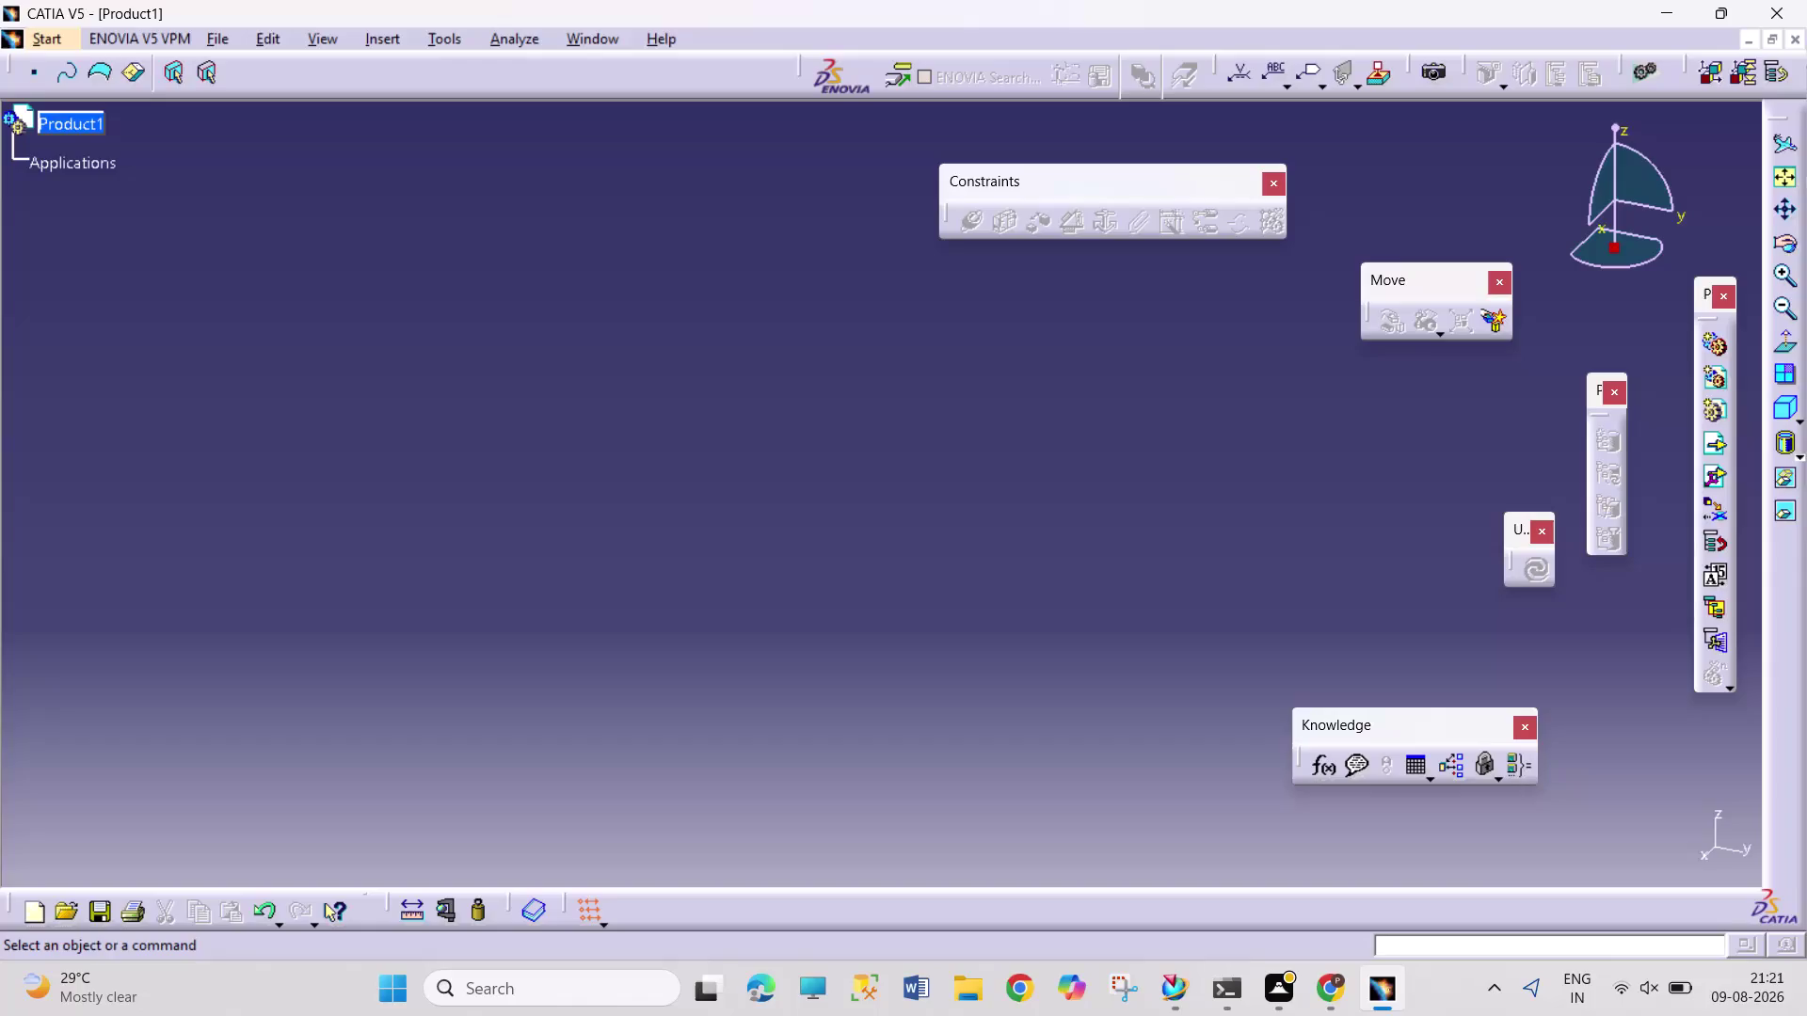
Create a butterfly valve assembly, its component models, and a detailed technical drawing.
Close the empty Product1 document.
drag(466, 324, 1060, 611)
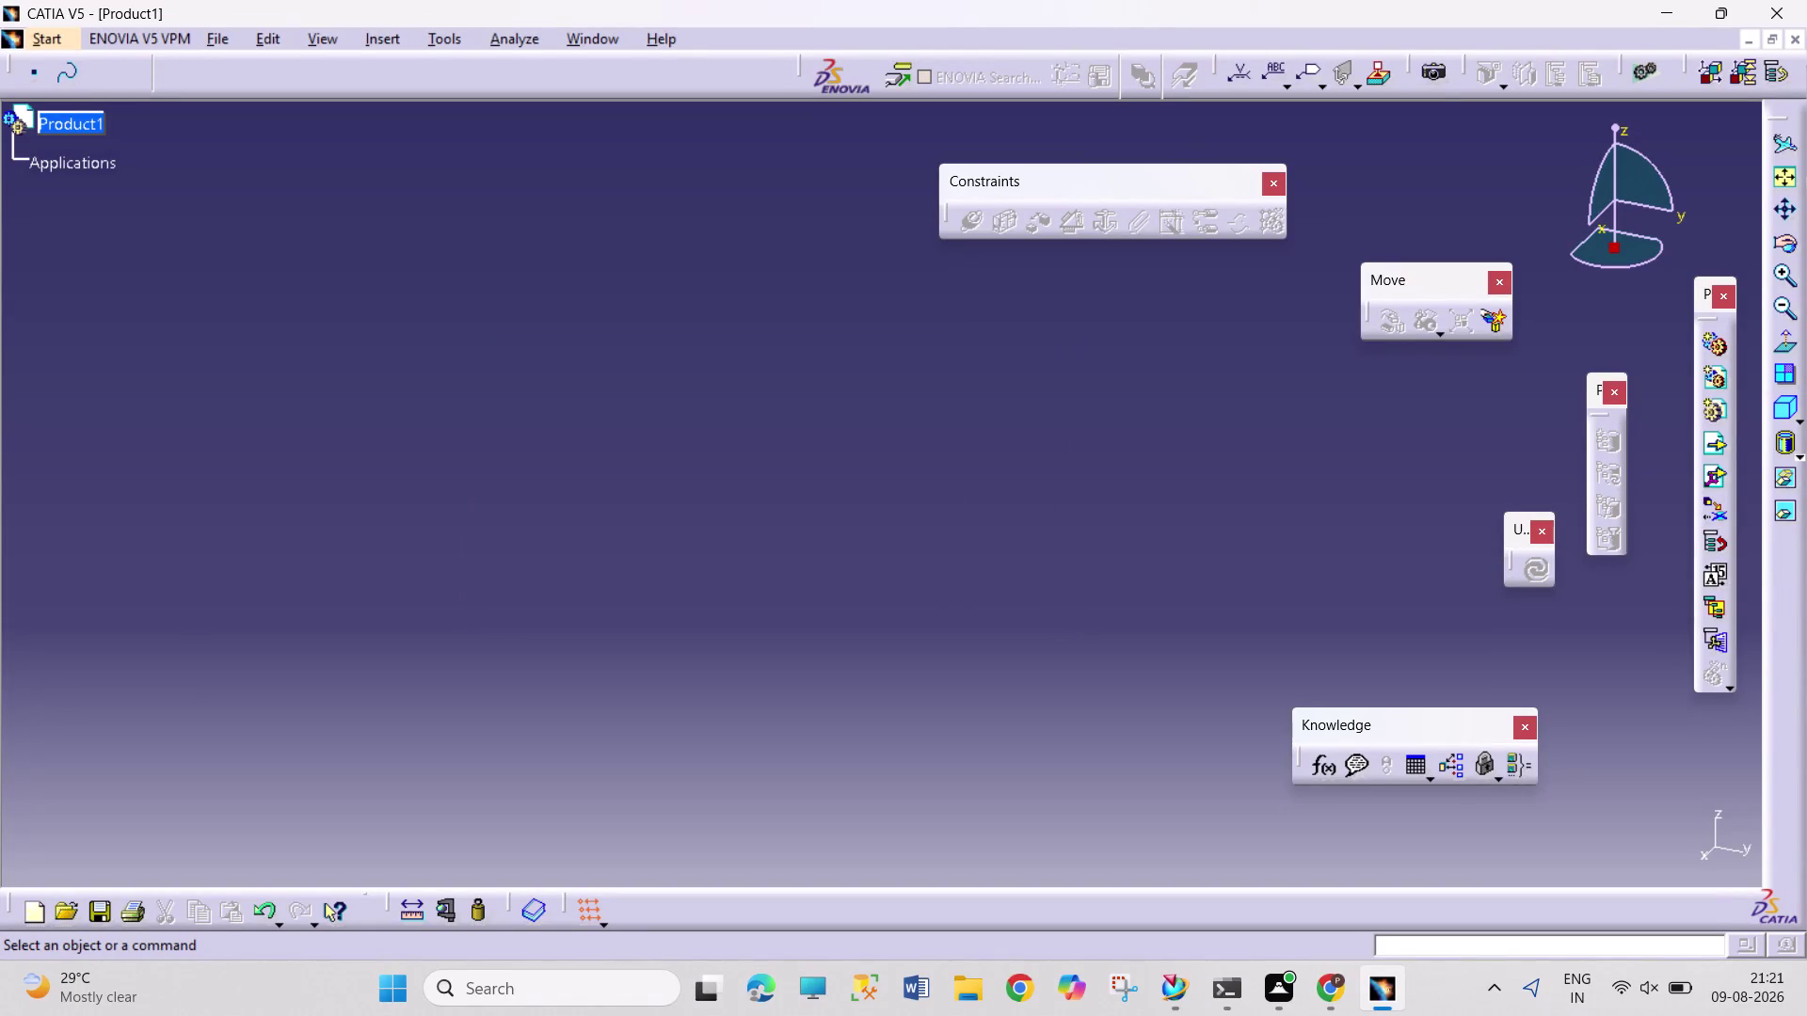
drag(486, 355, 1221, 705)
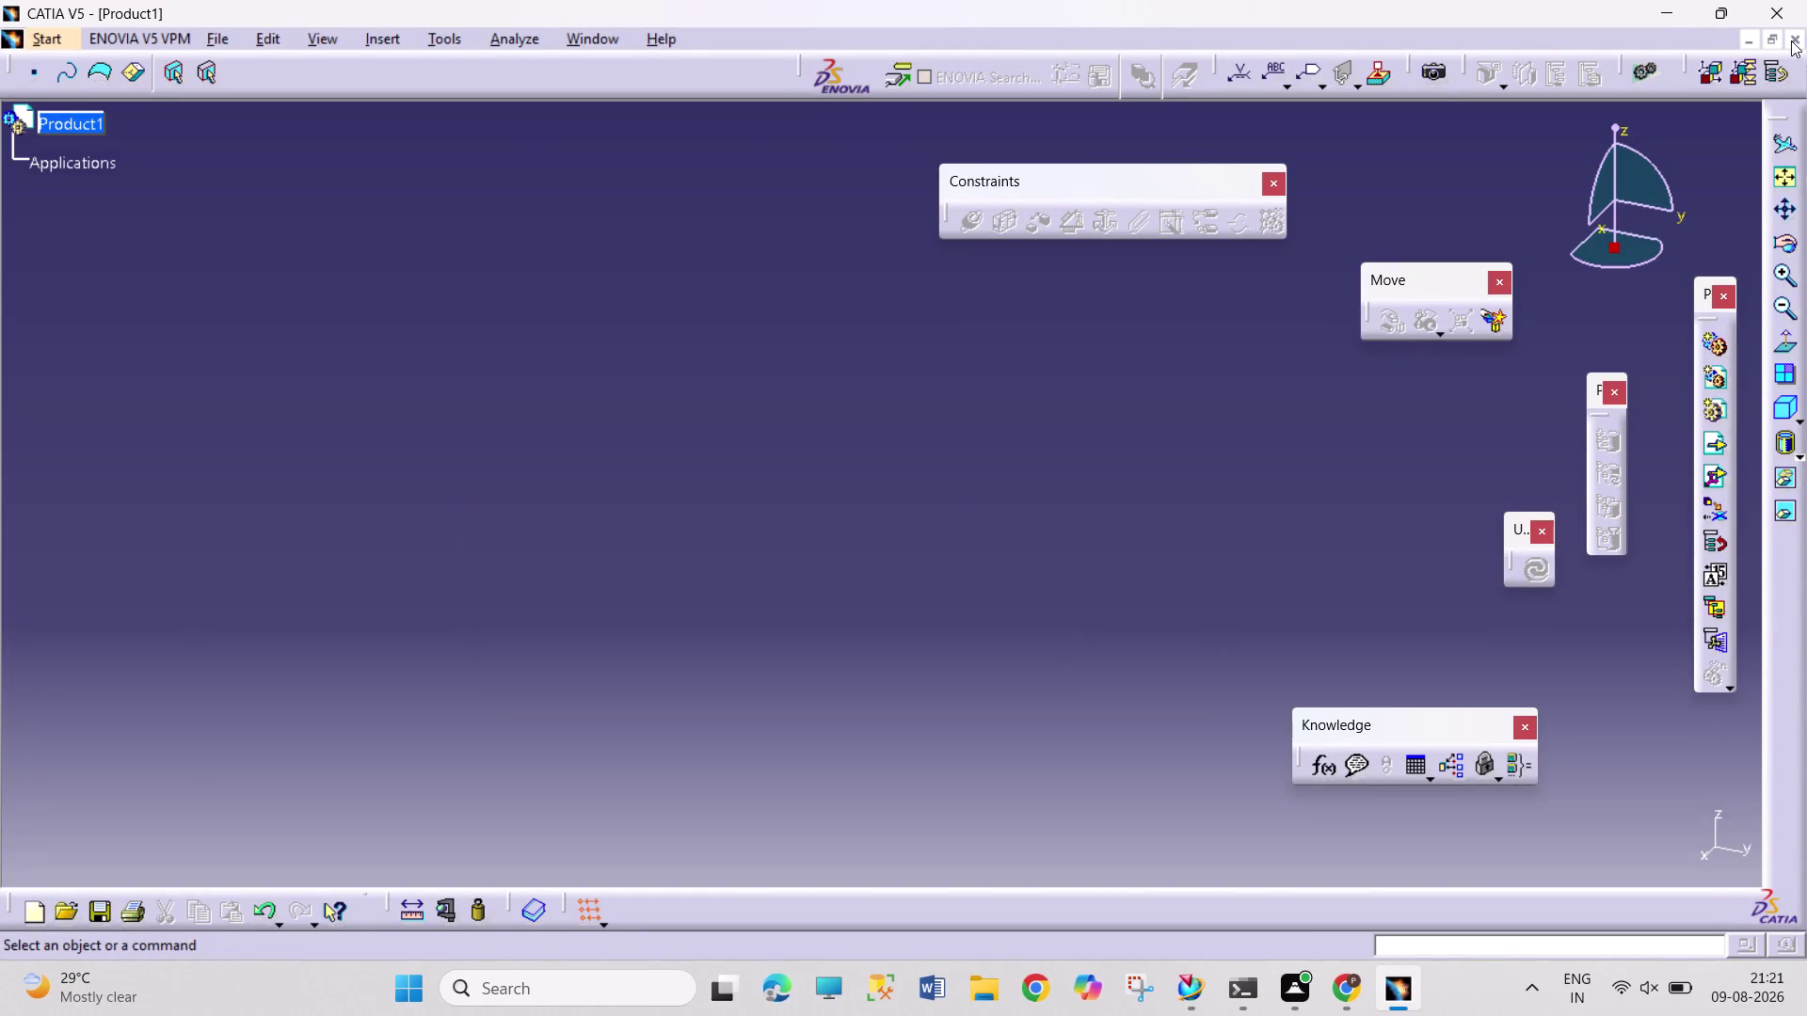
click(1791, 41)
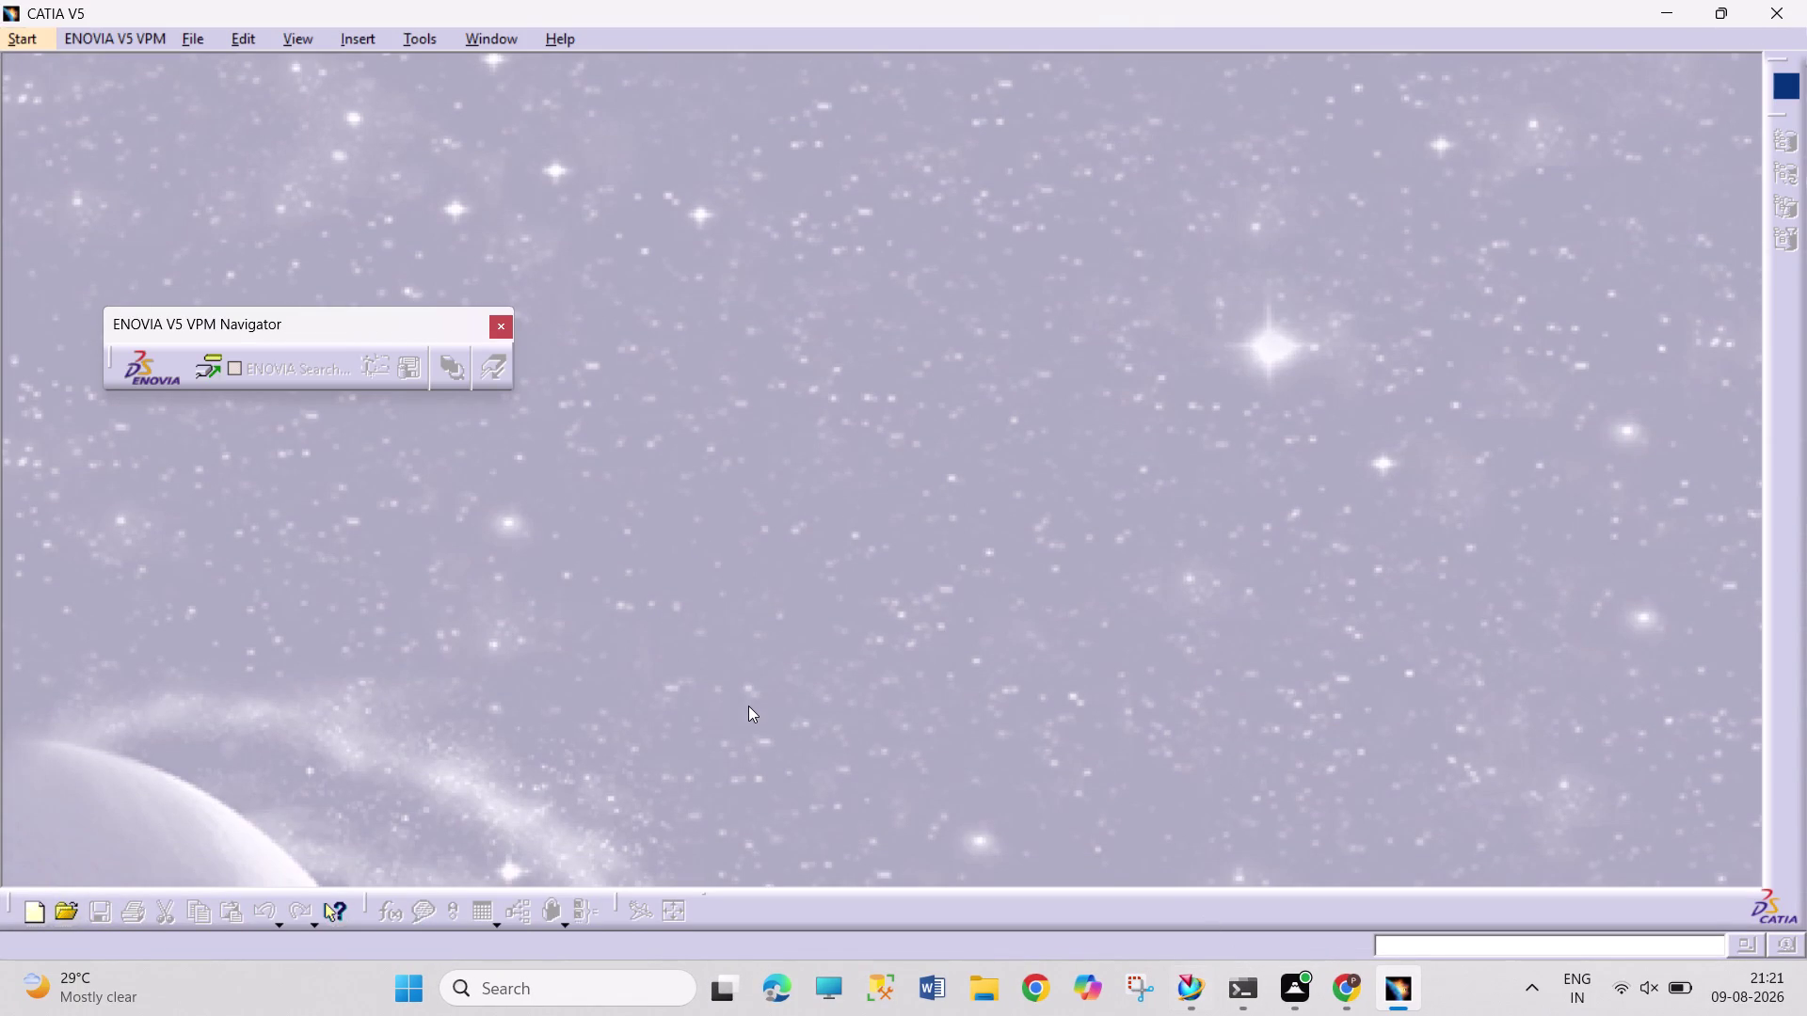
Open Start > Mechanical Design and start a new part in Part Design.
drag(575, 179, 581, 200)
drag(581, 199, 1003, 473)
drag(729, 240, 971, 484)
click(41, 42)
click(191, 90)
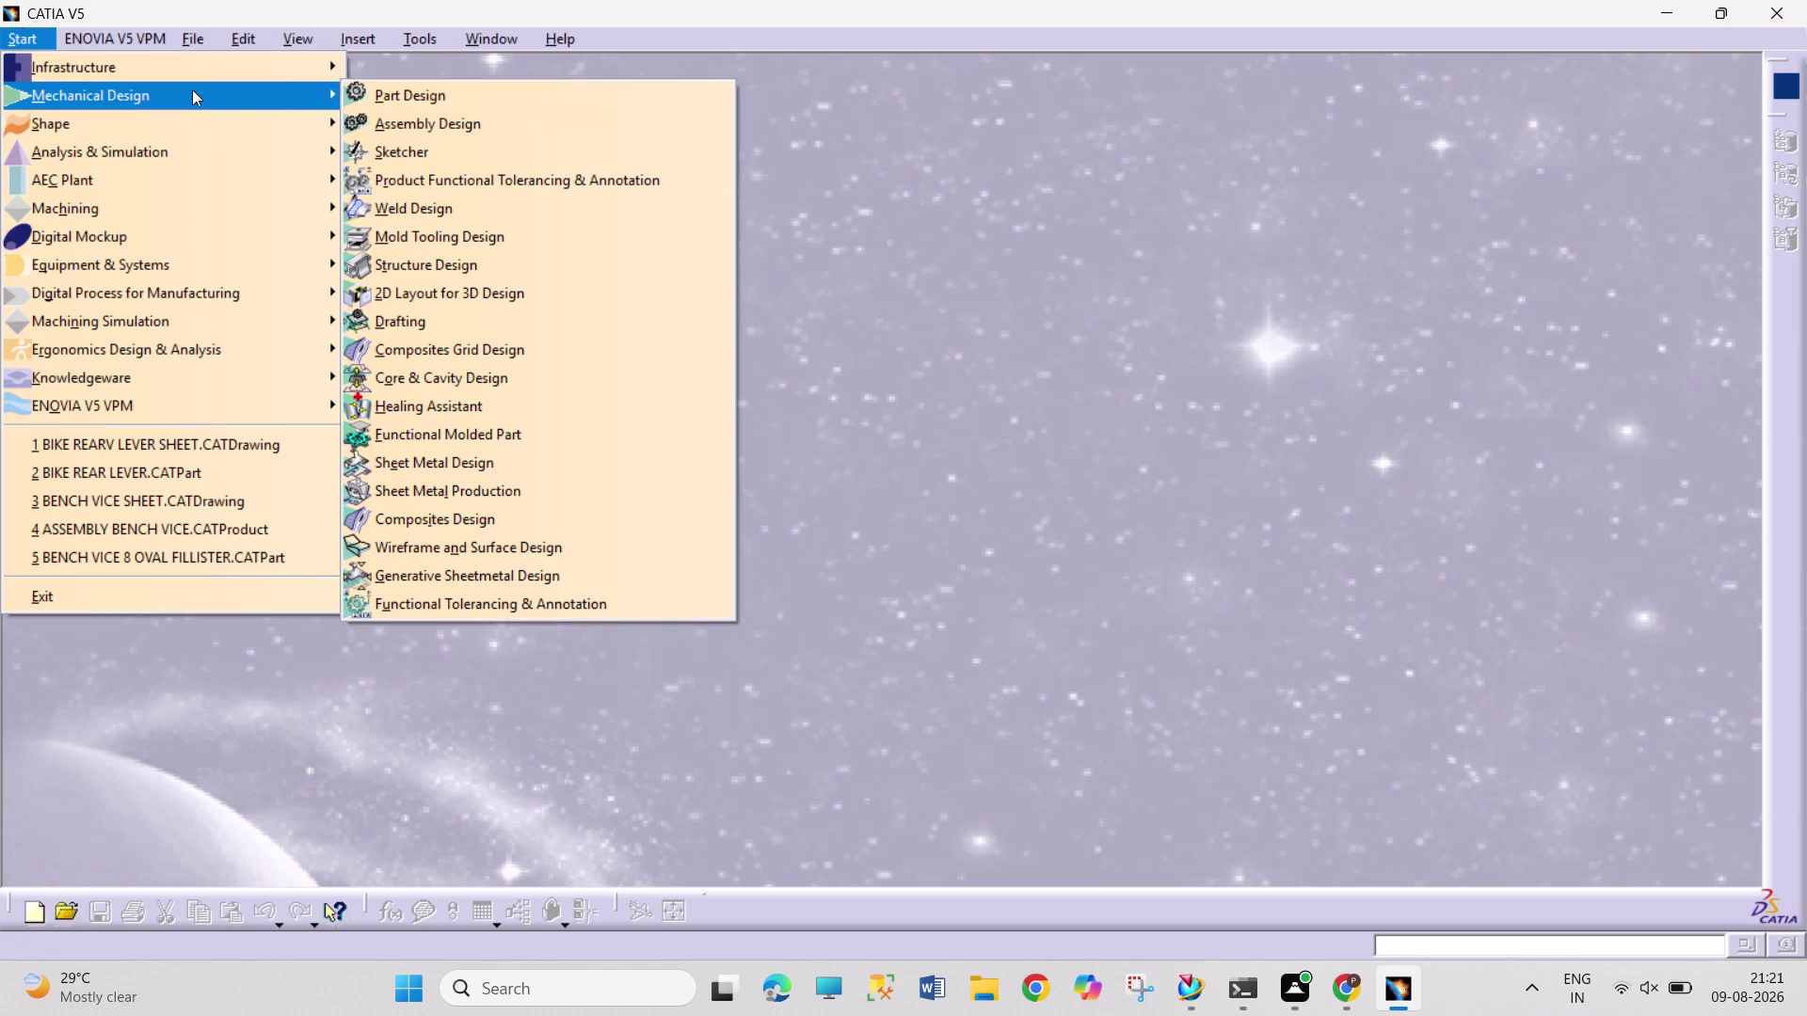
click(591, 90)
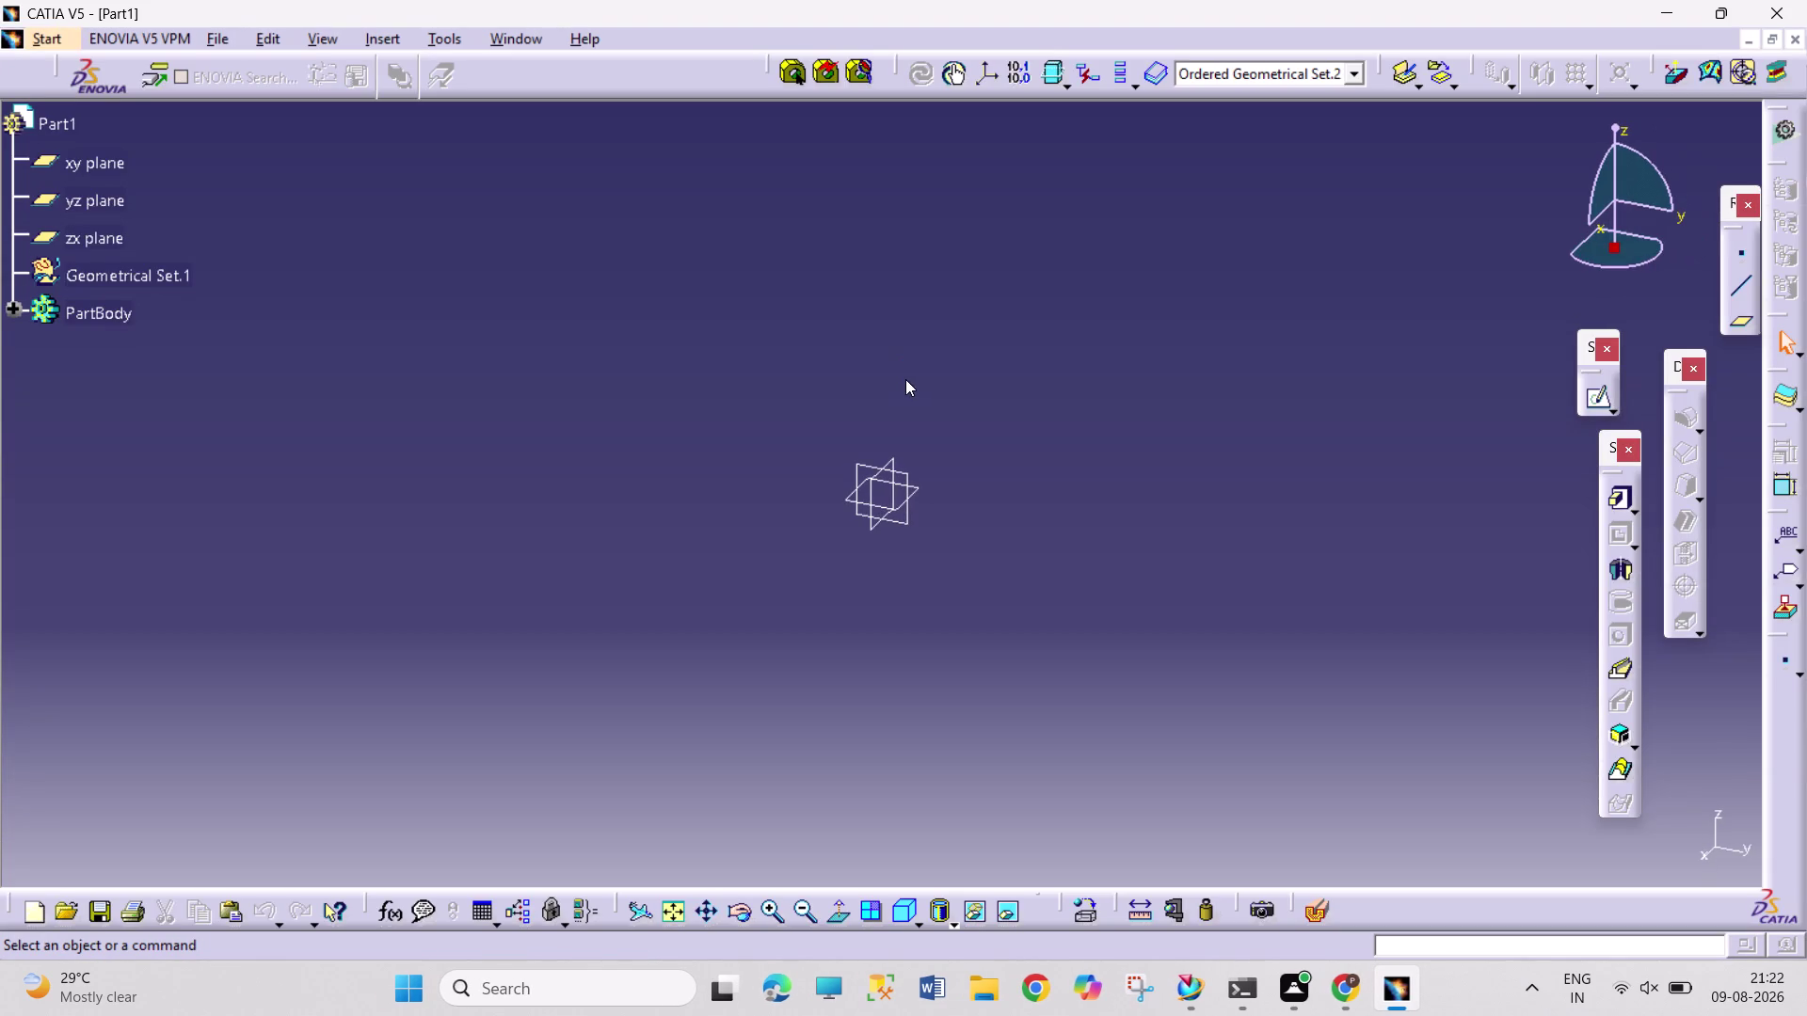
Select the xy plane and open a new sketch on it.
click(919, 489)
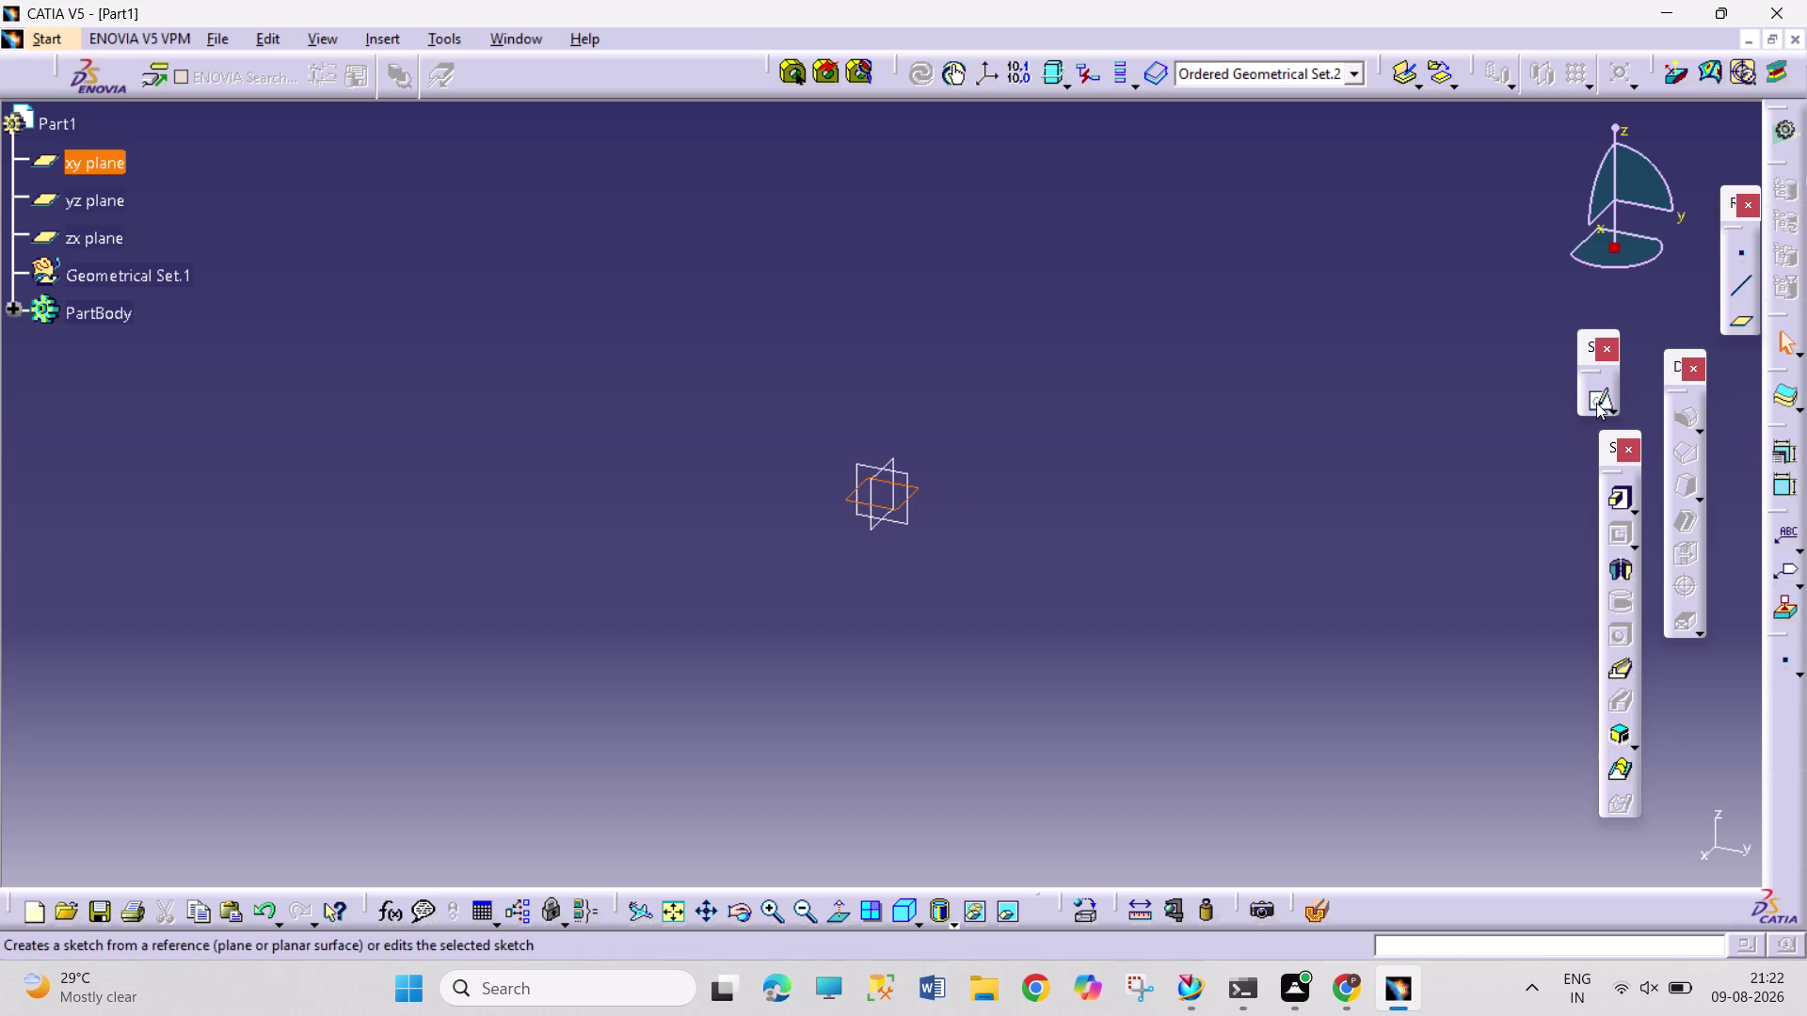
click(1595, 403)
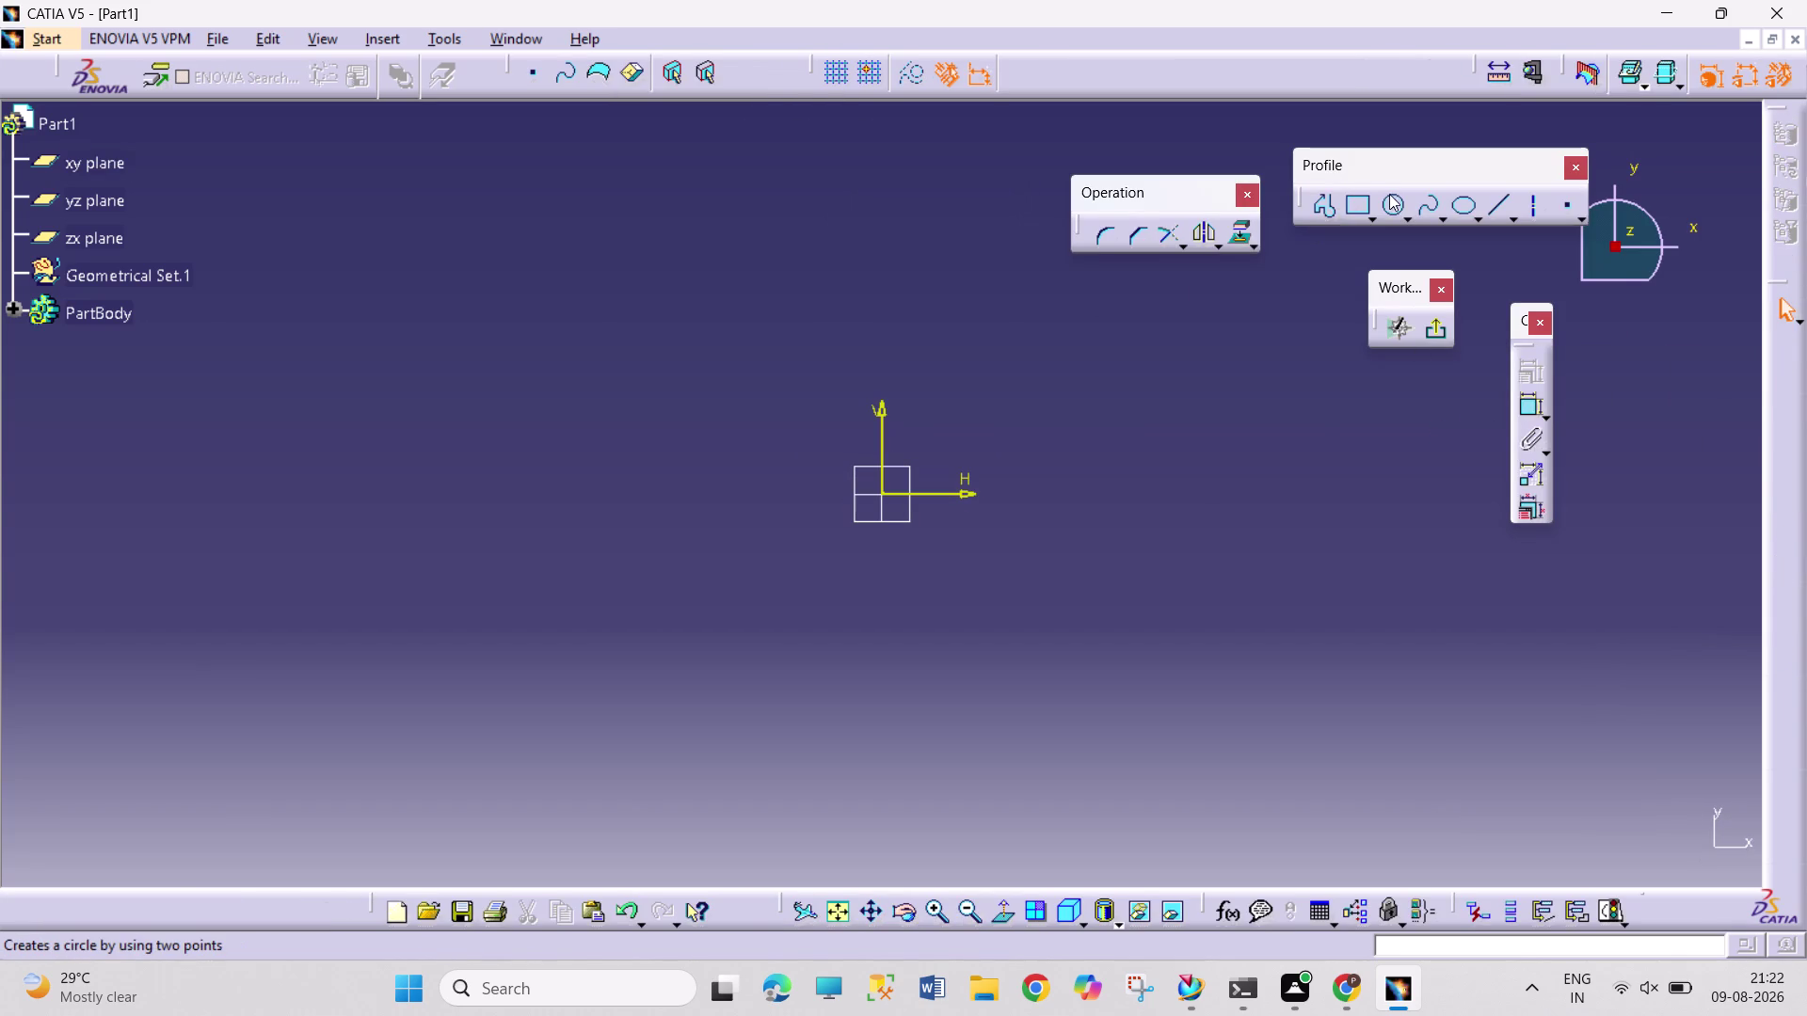
Draw a circle centred on the sketch origin.
click(1388, 202)
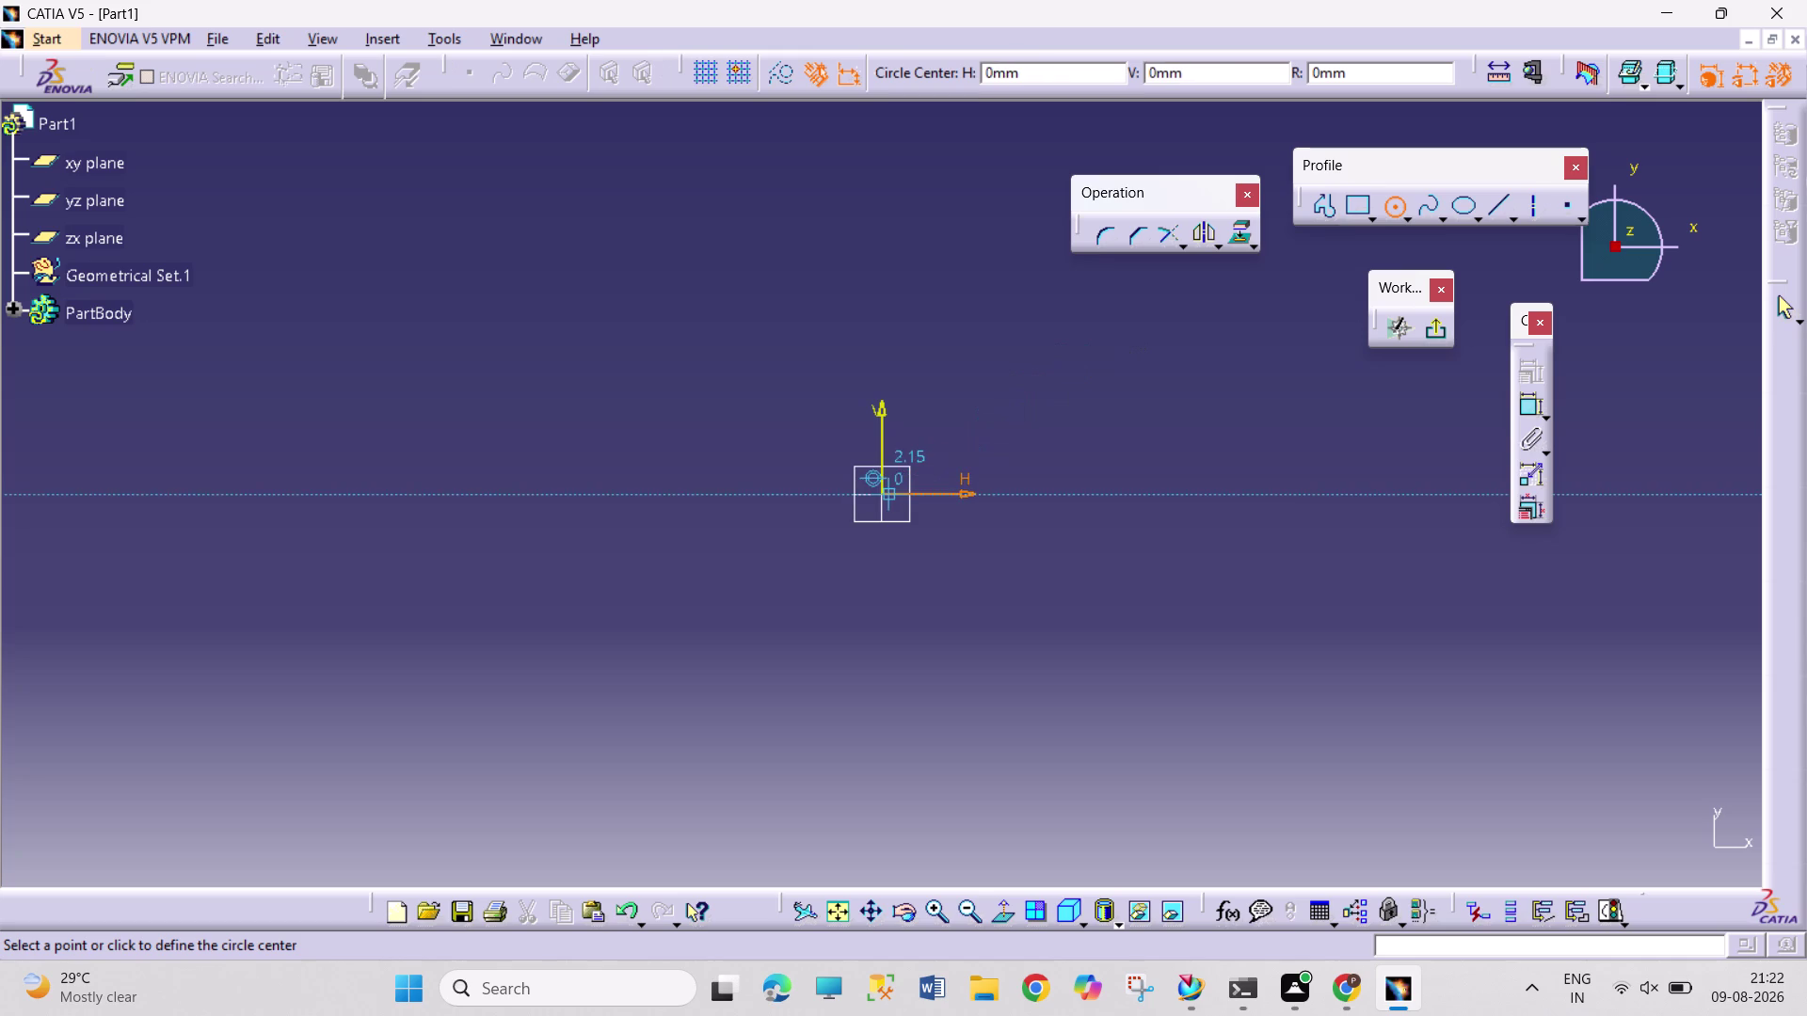
click(883, 495)
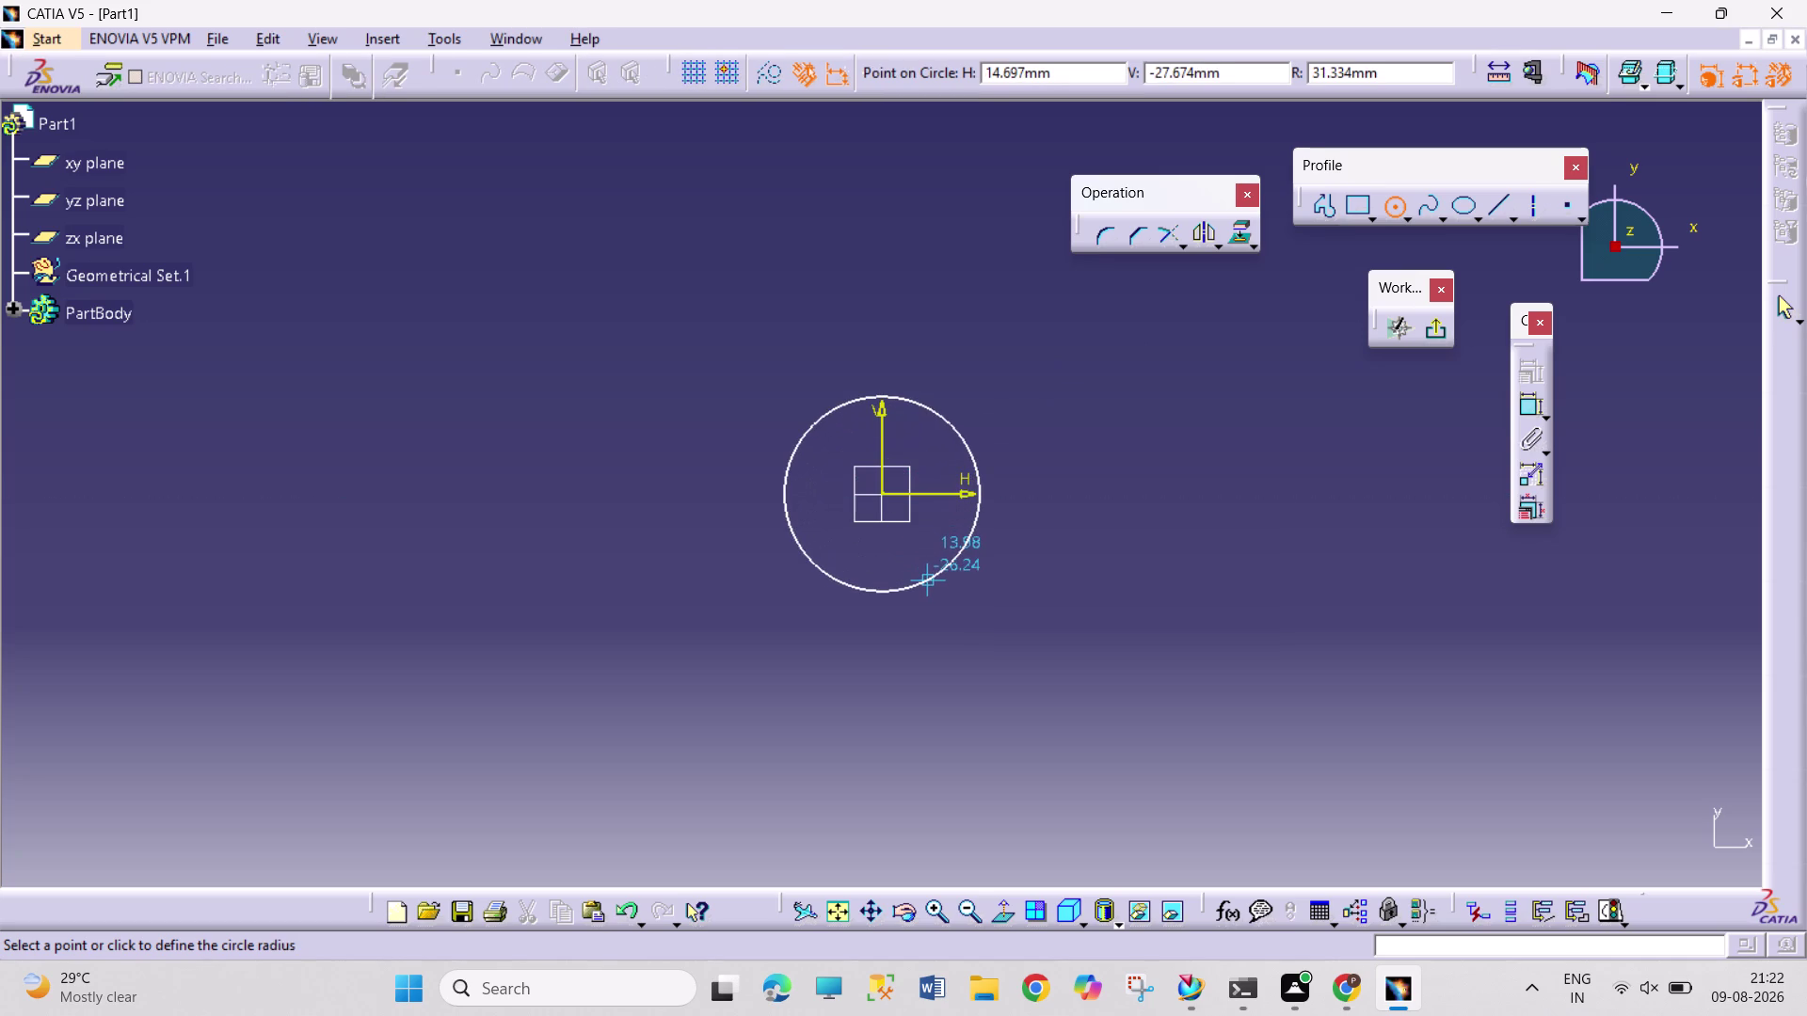
click(952, 633)
Add a diameter dimension to the circle and open it for editing.
click(1518, 409)
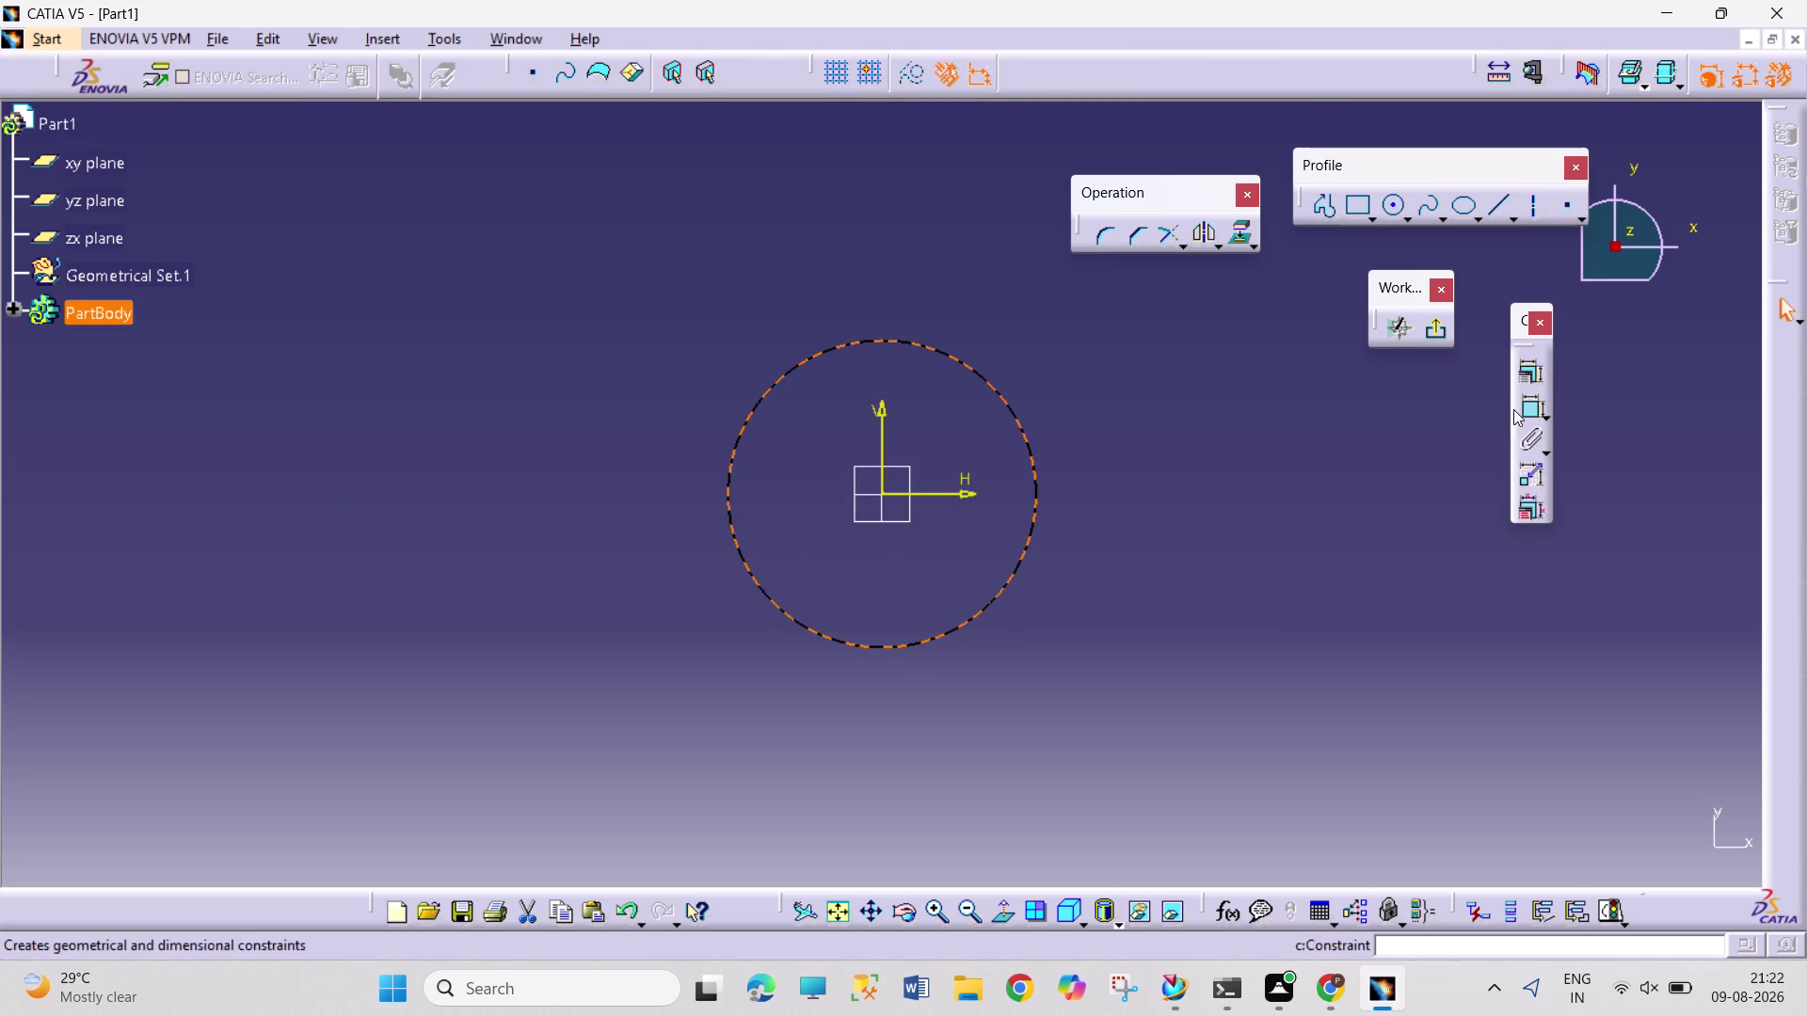
click(830, 312)
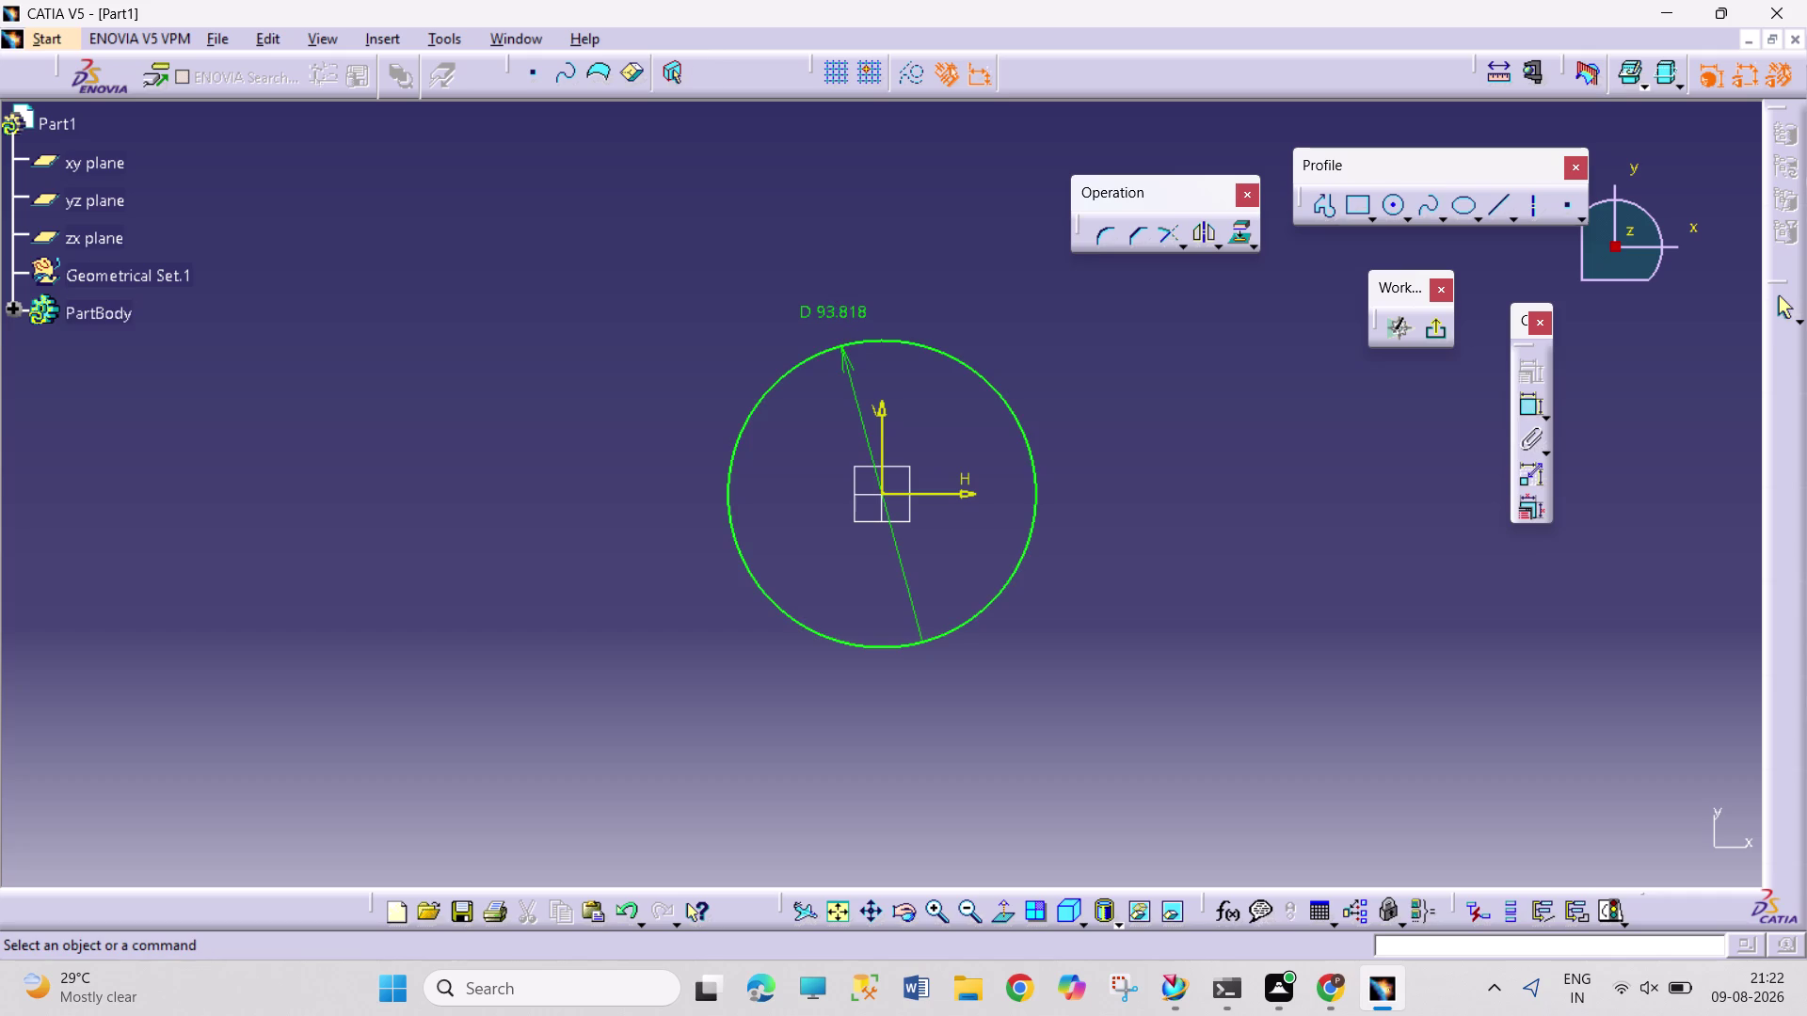
double_click(839, 309)
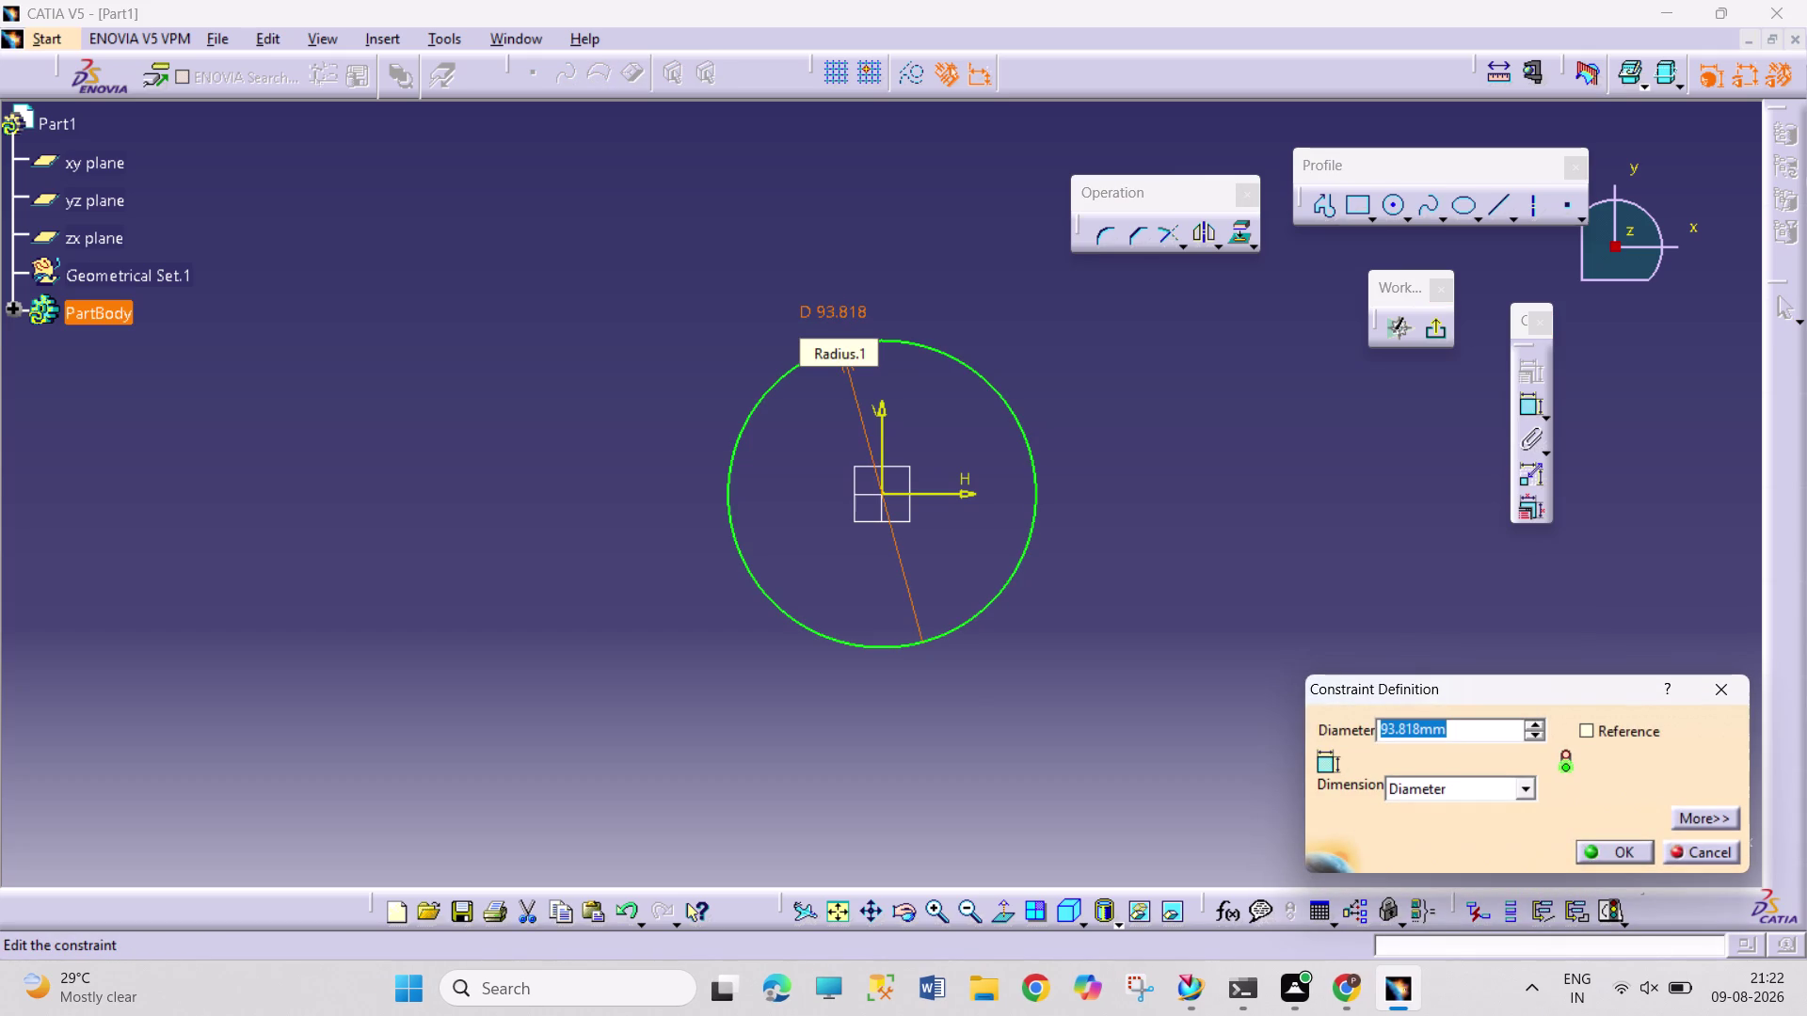
Enter 112.50 mm as the first circle's diameter, then deselect and enlarge the view.
text(112.)
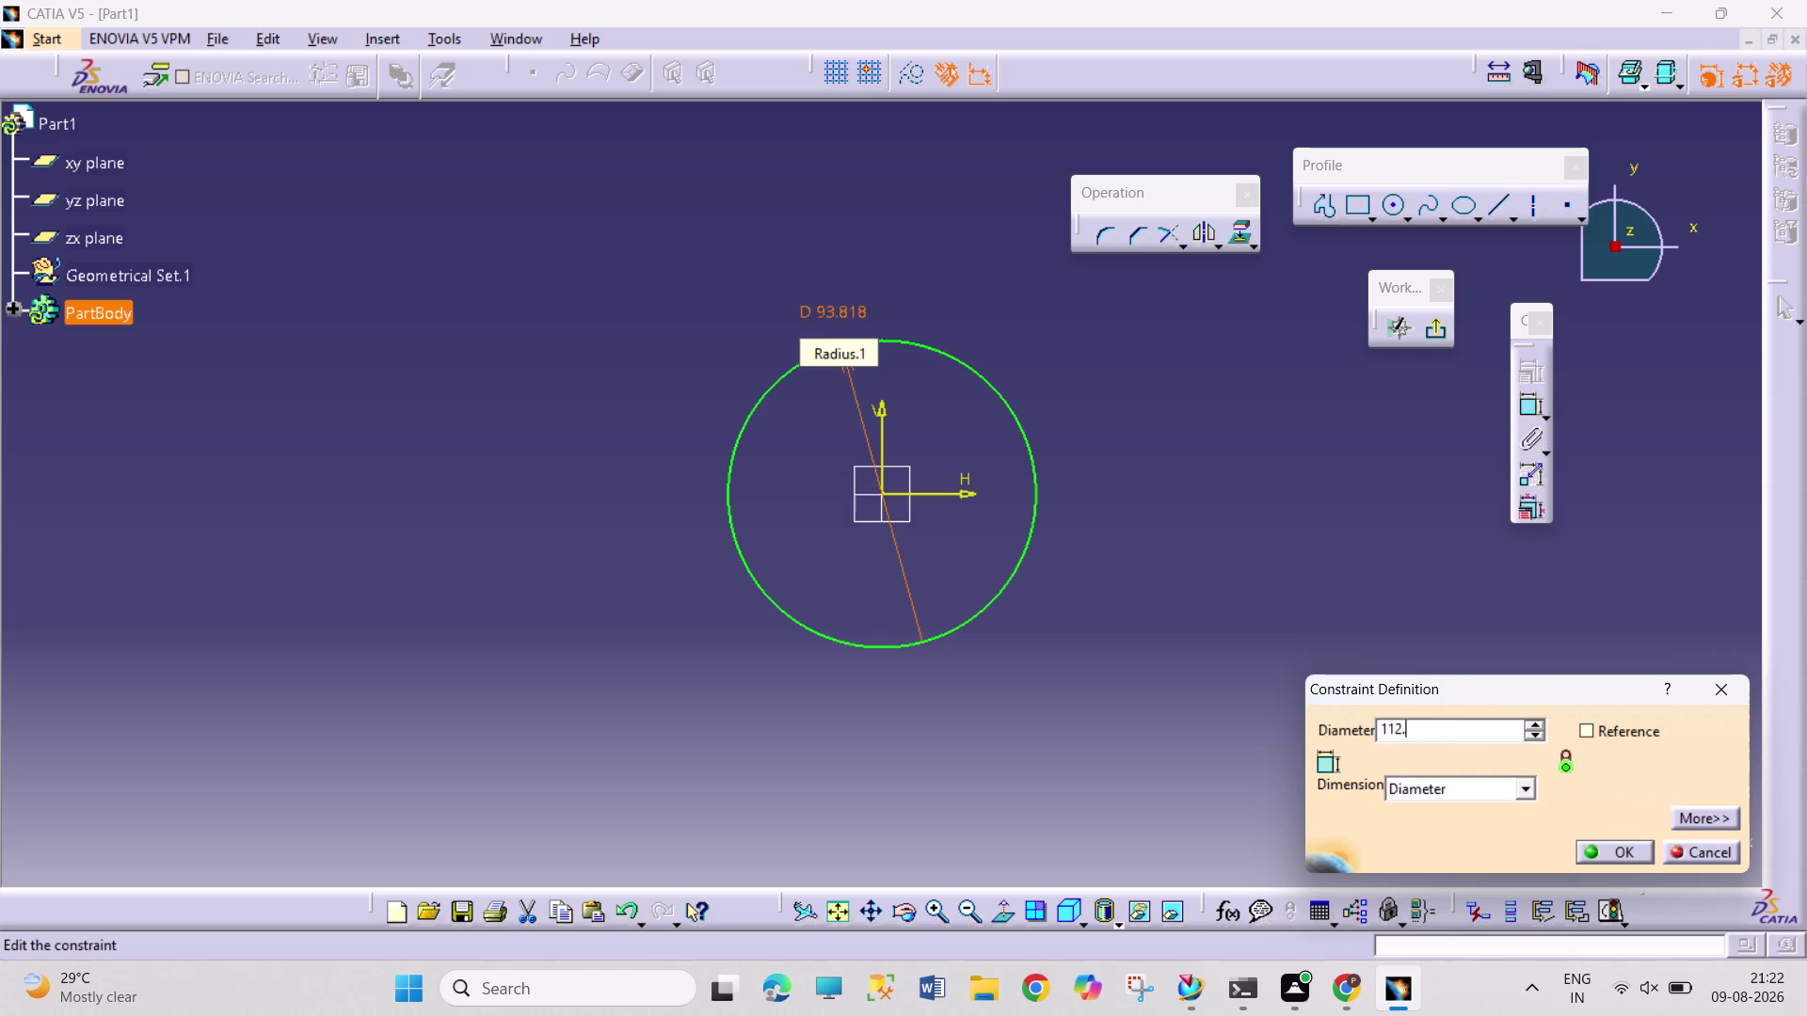
text(50)
key(Return)
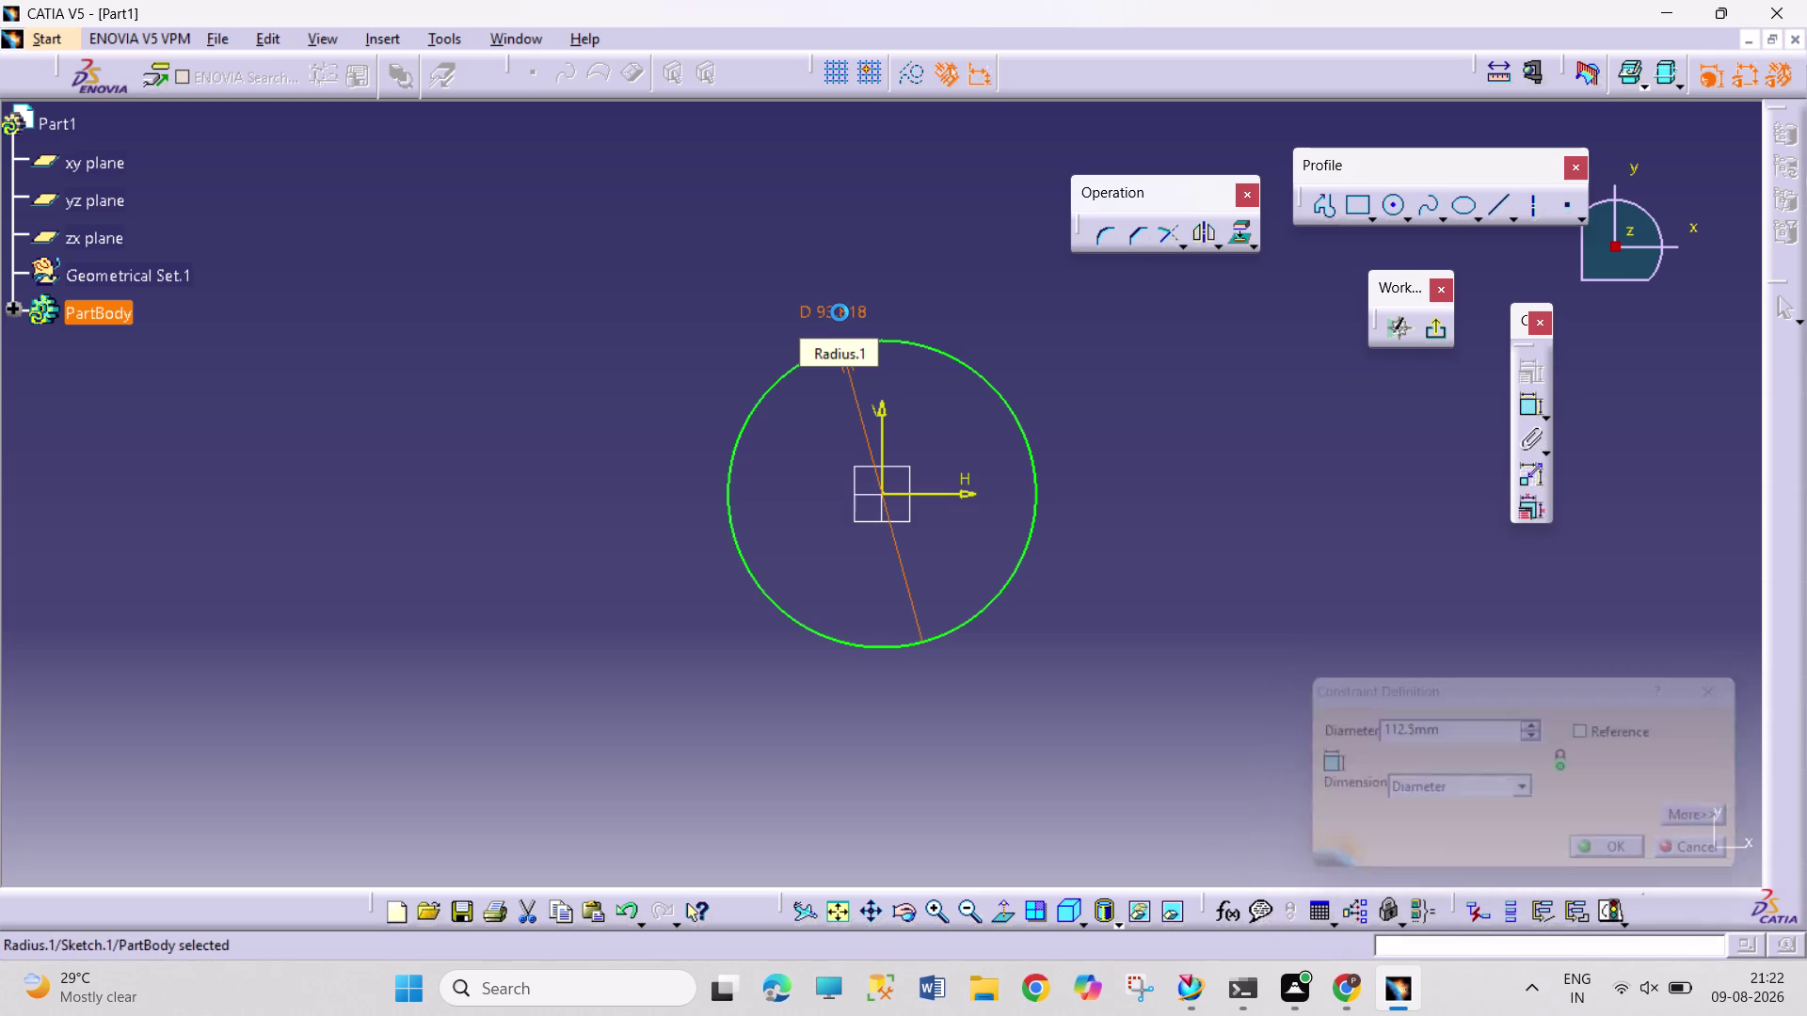
click(1199, 501)
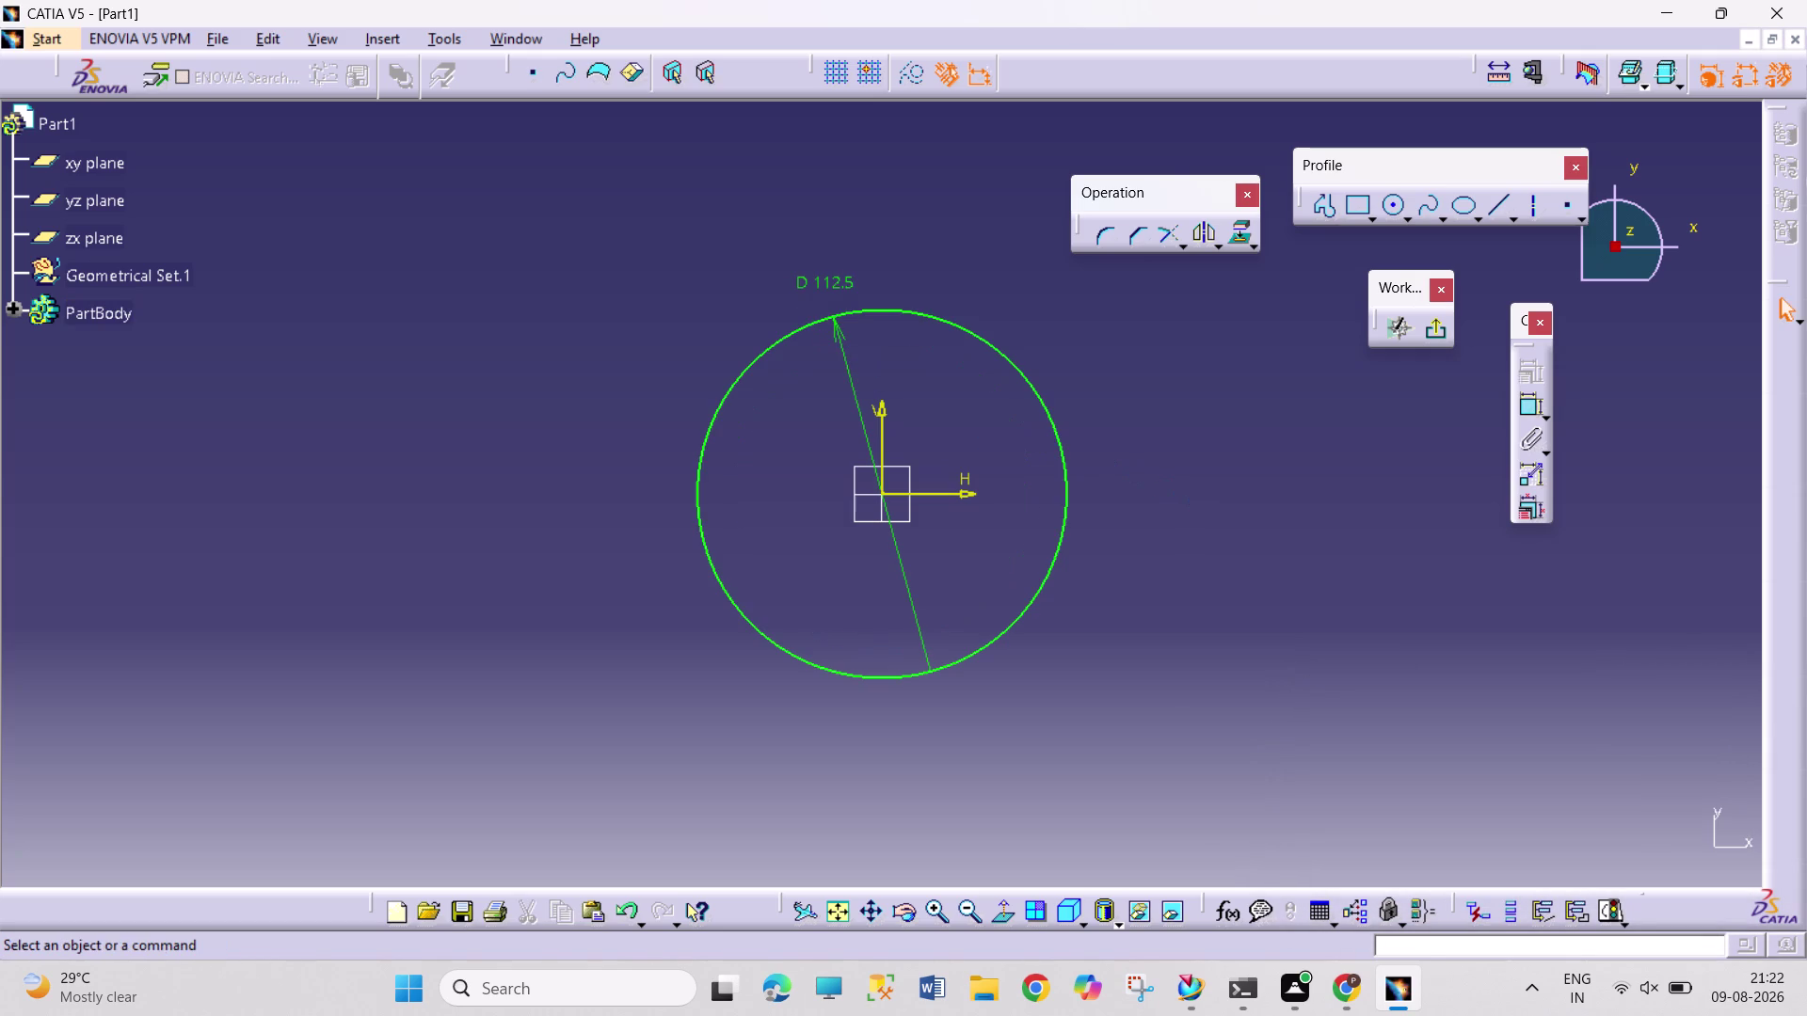
click(833, 918)
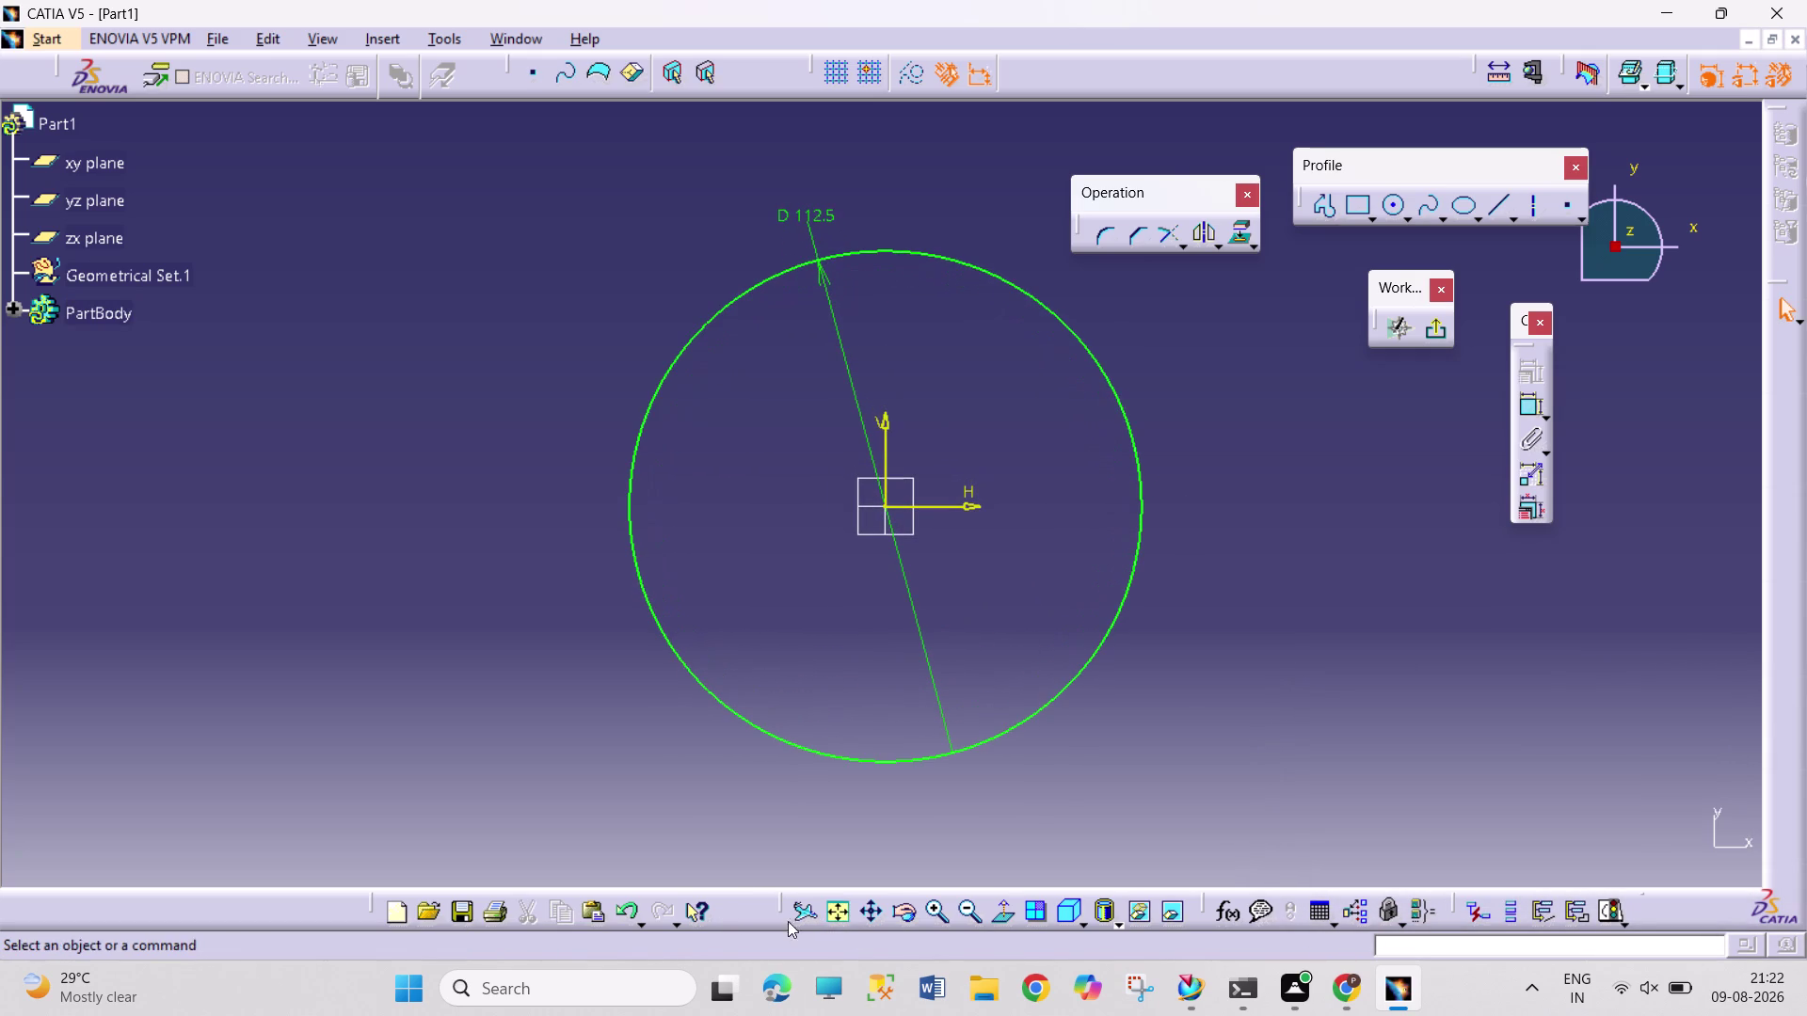
Draw a second circle on the H axis right of the first and dimension its diameter.
click(863, 918)
drag(1328, 764, 1056, 723)
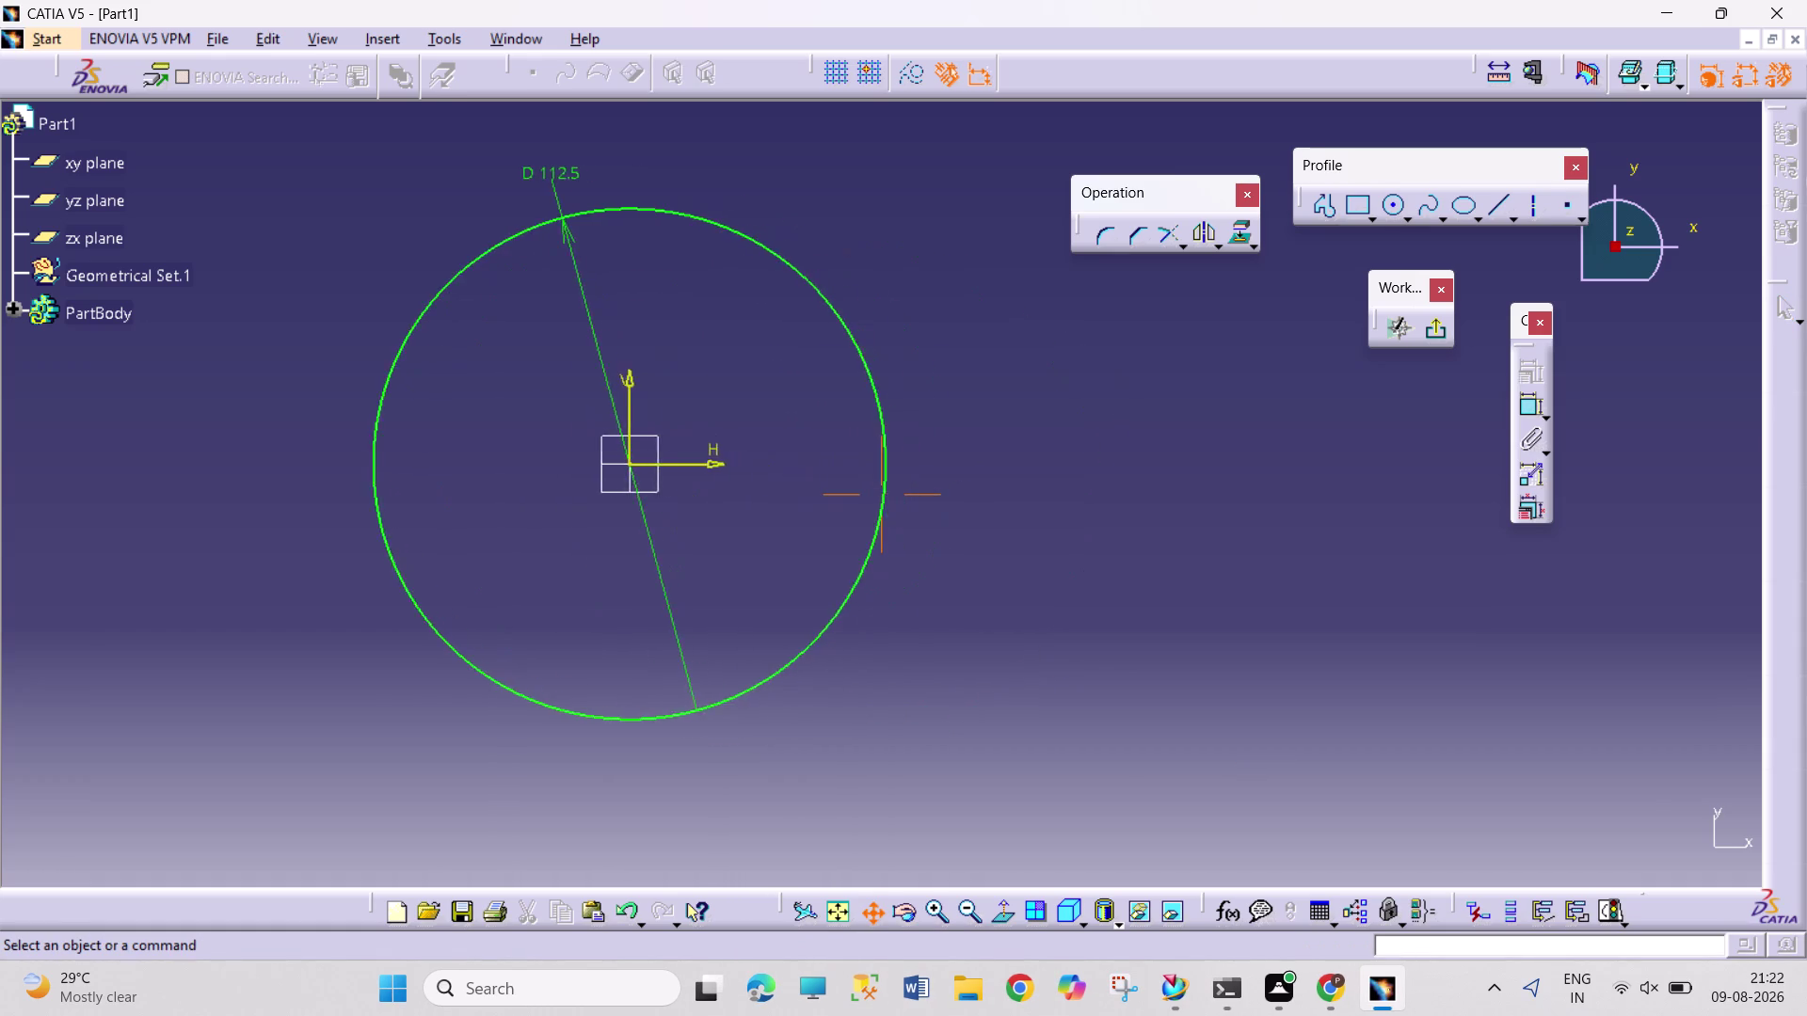
drag(1056, 723, 918, 788)
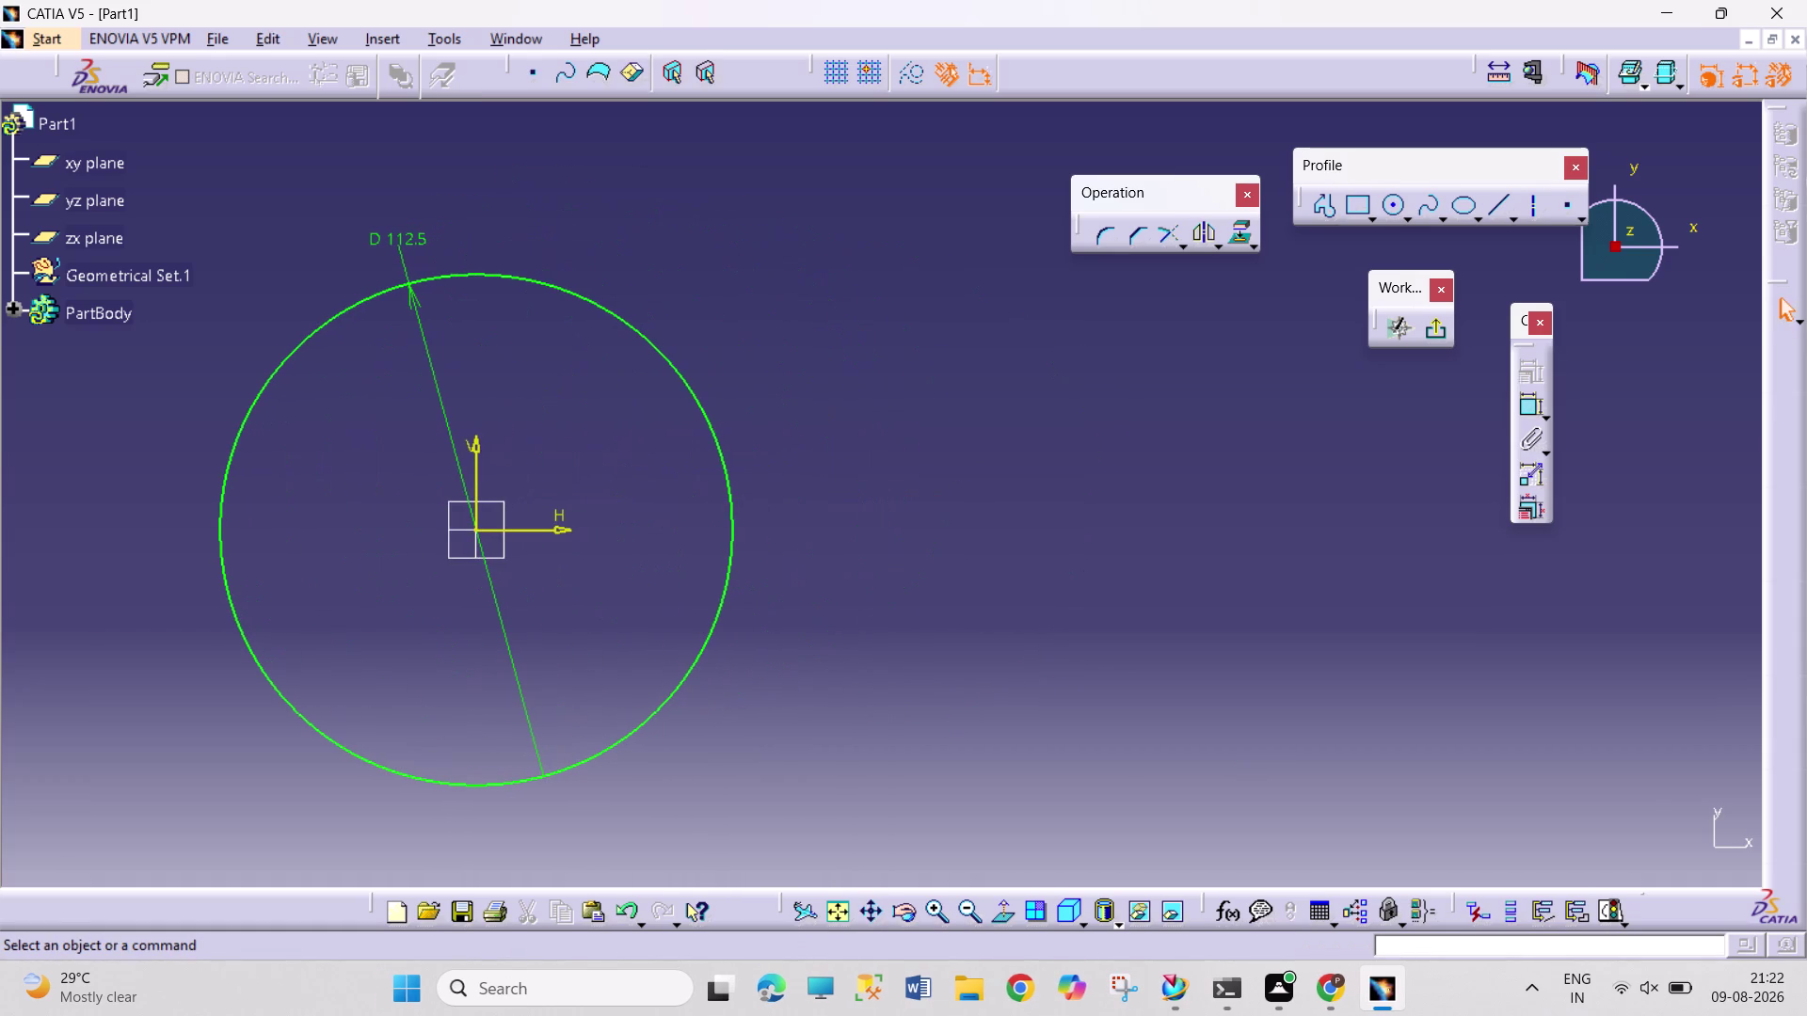
click(1391, 202)
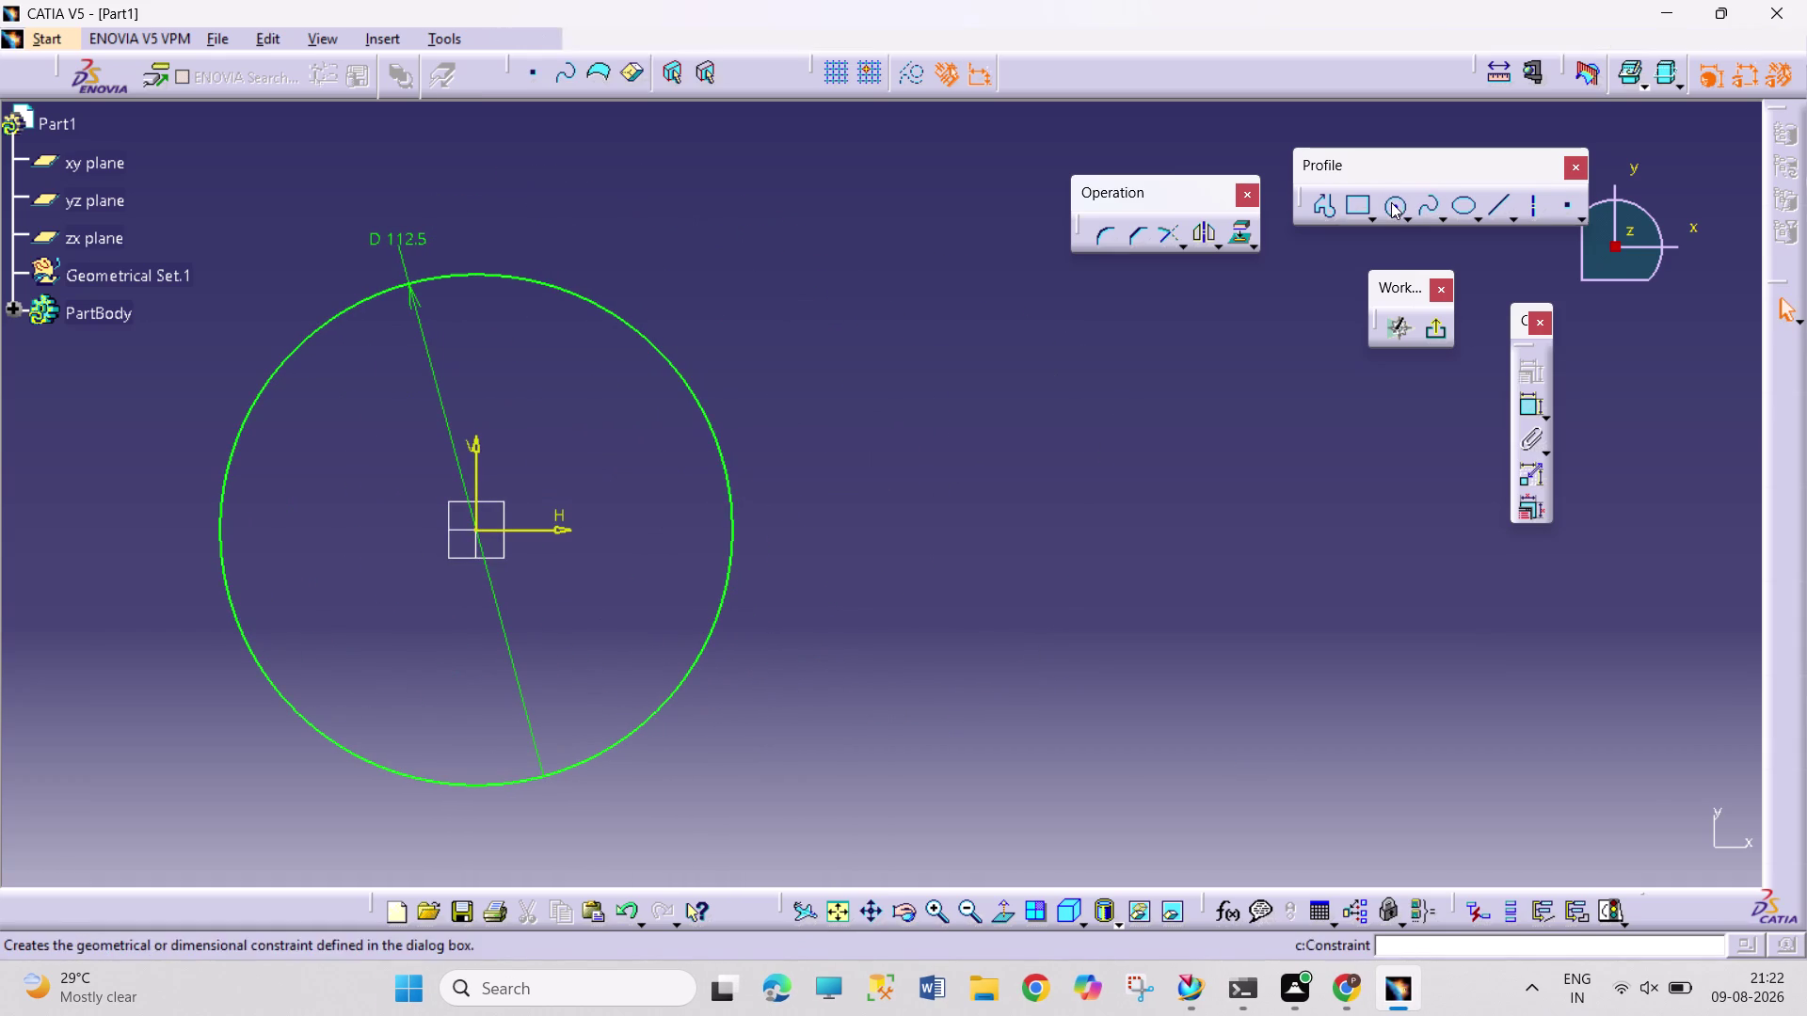
click(1321, 534)
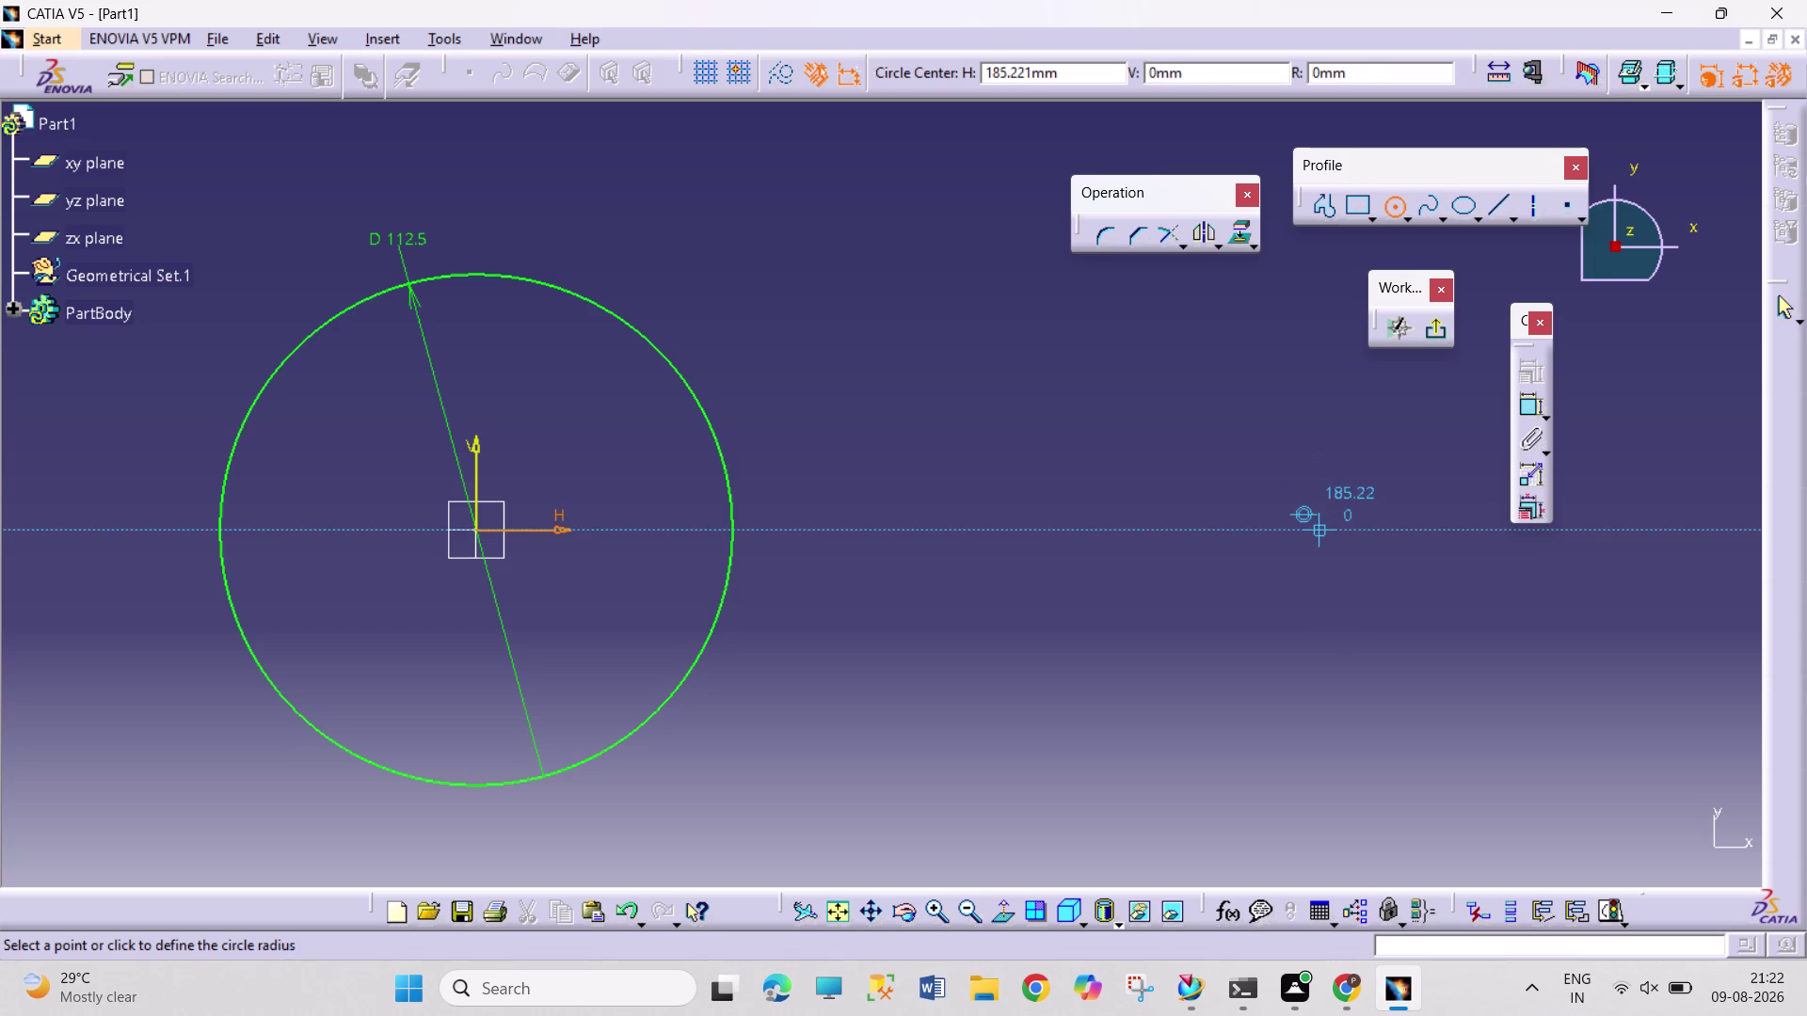
click(1354, 637)
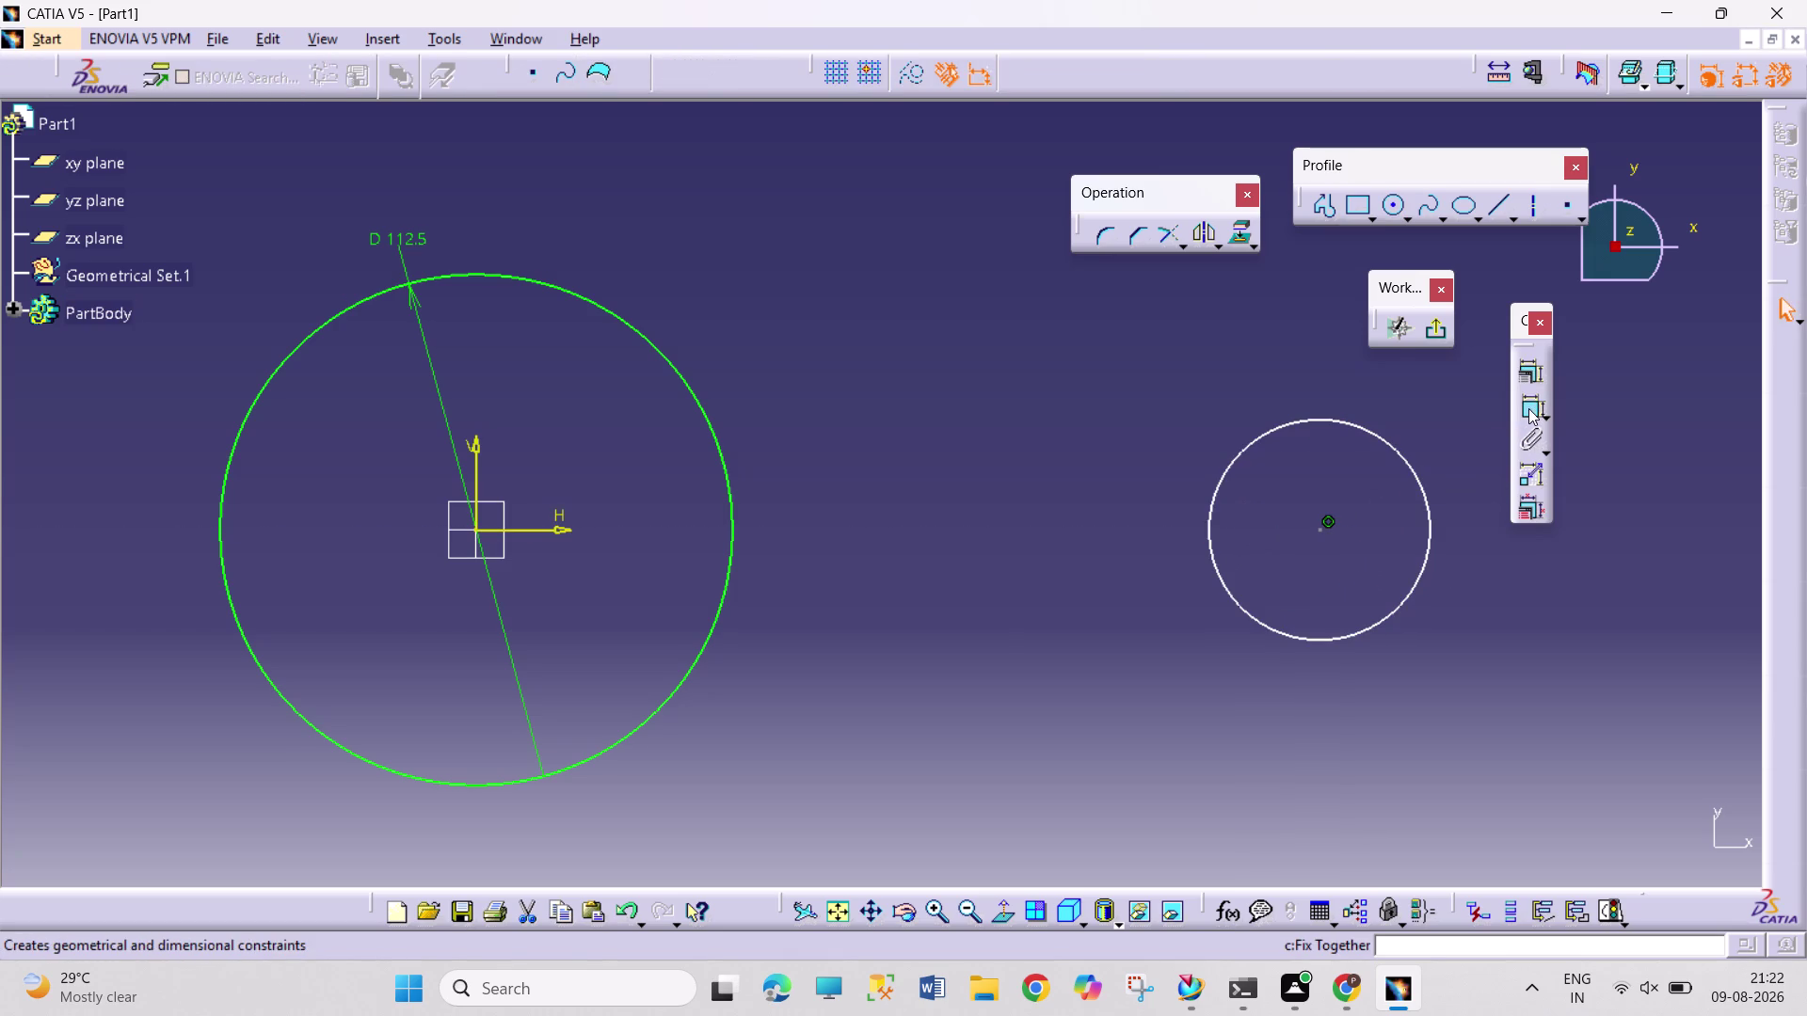
click(1528, 408)
click(1488, 592)
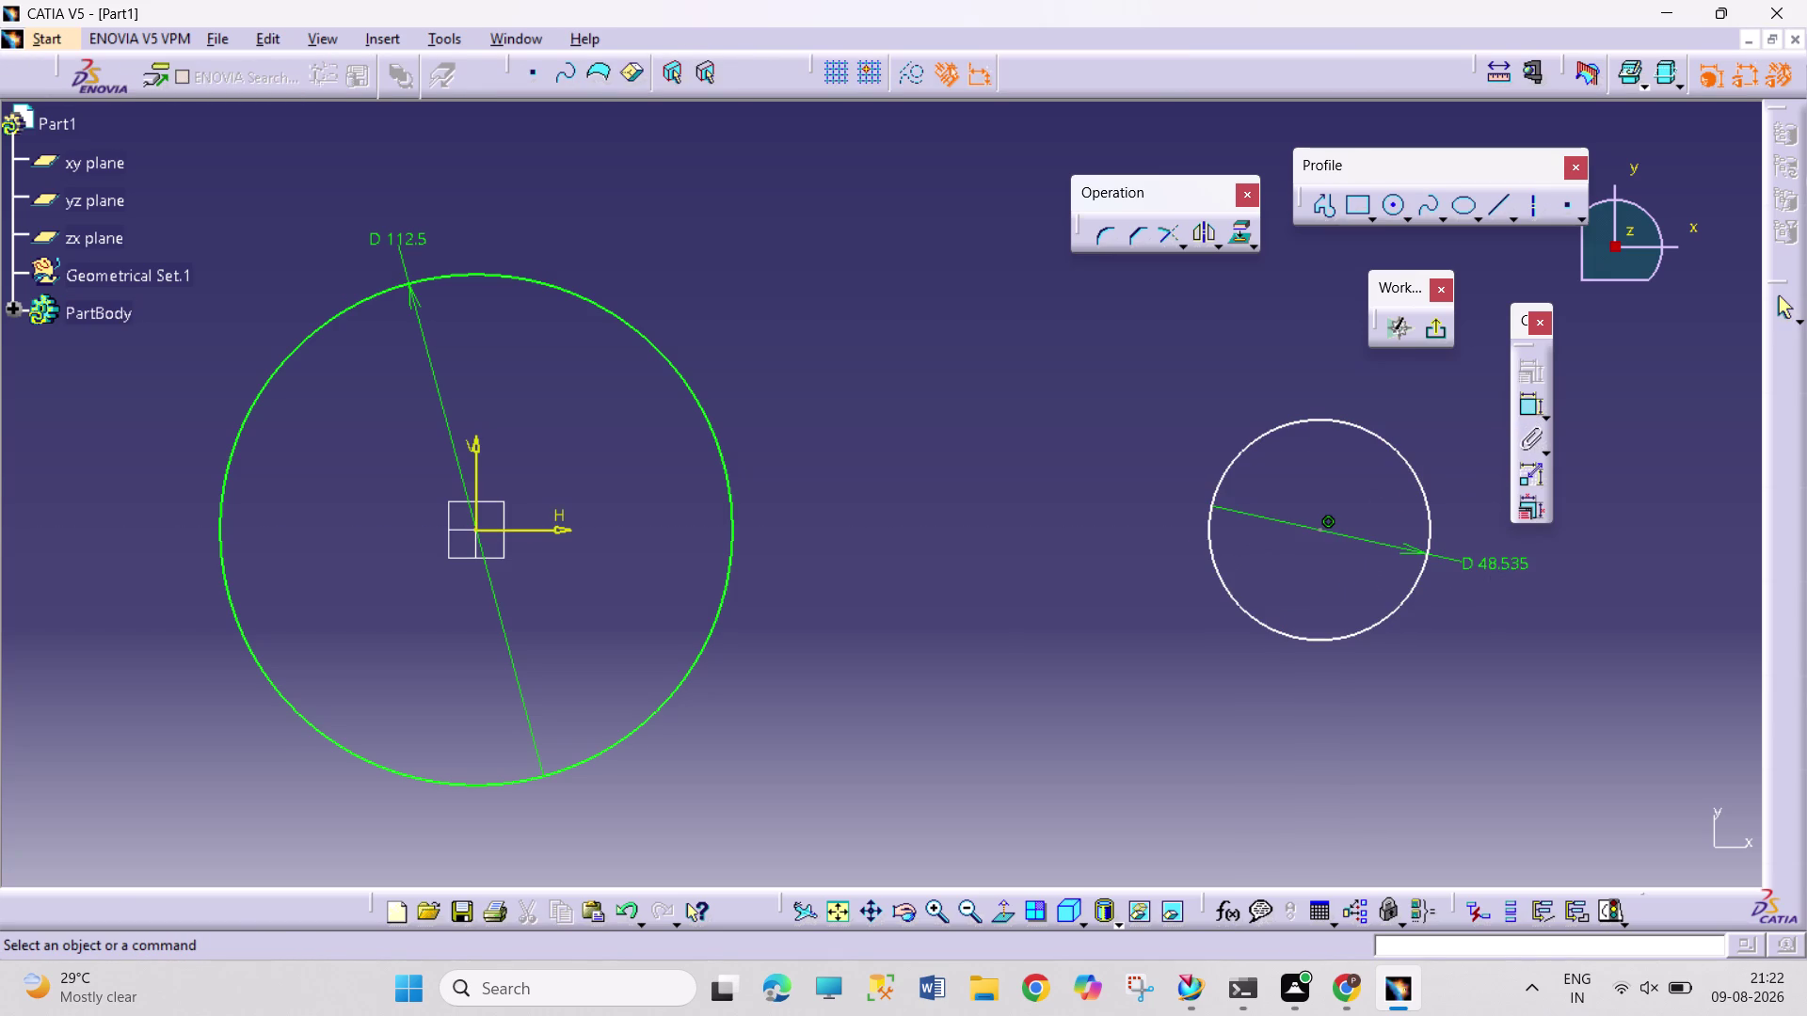
double_click(1504, 569)
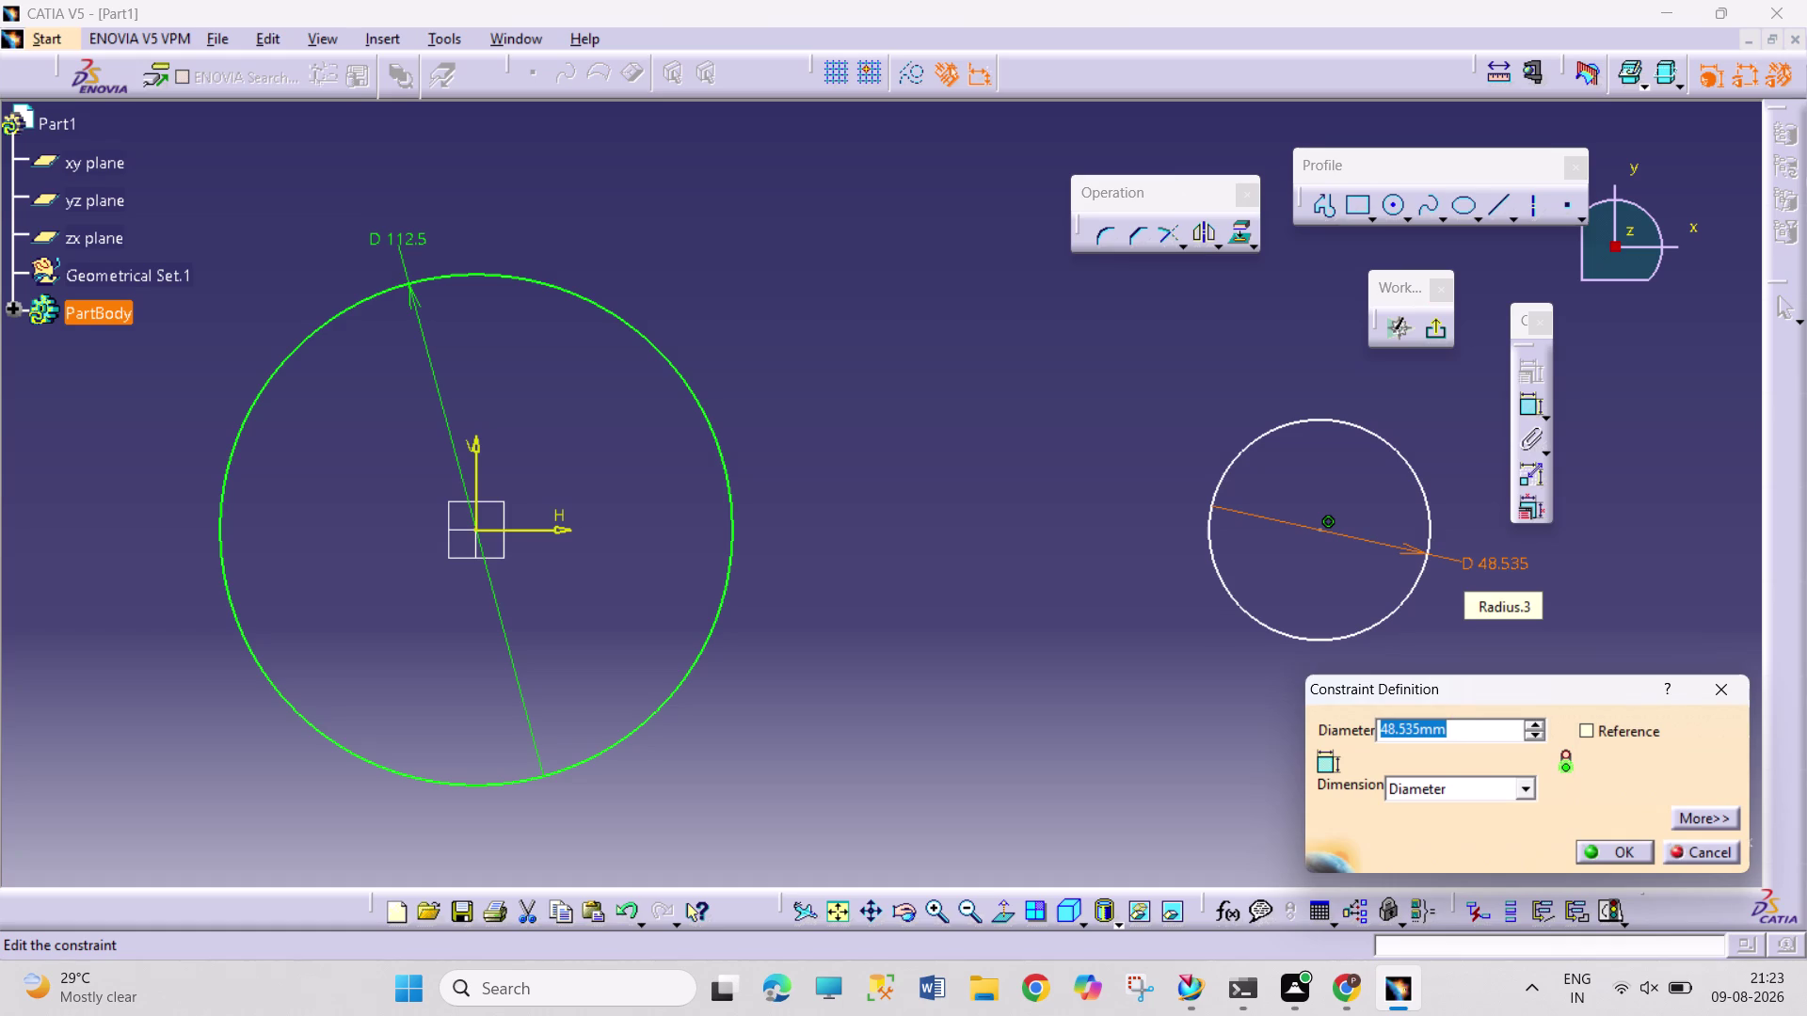
Enter 87.50 mm as the second circle's diameter and launch File Explorer.
text(87)
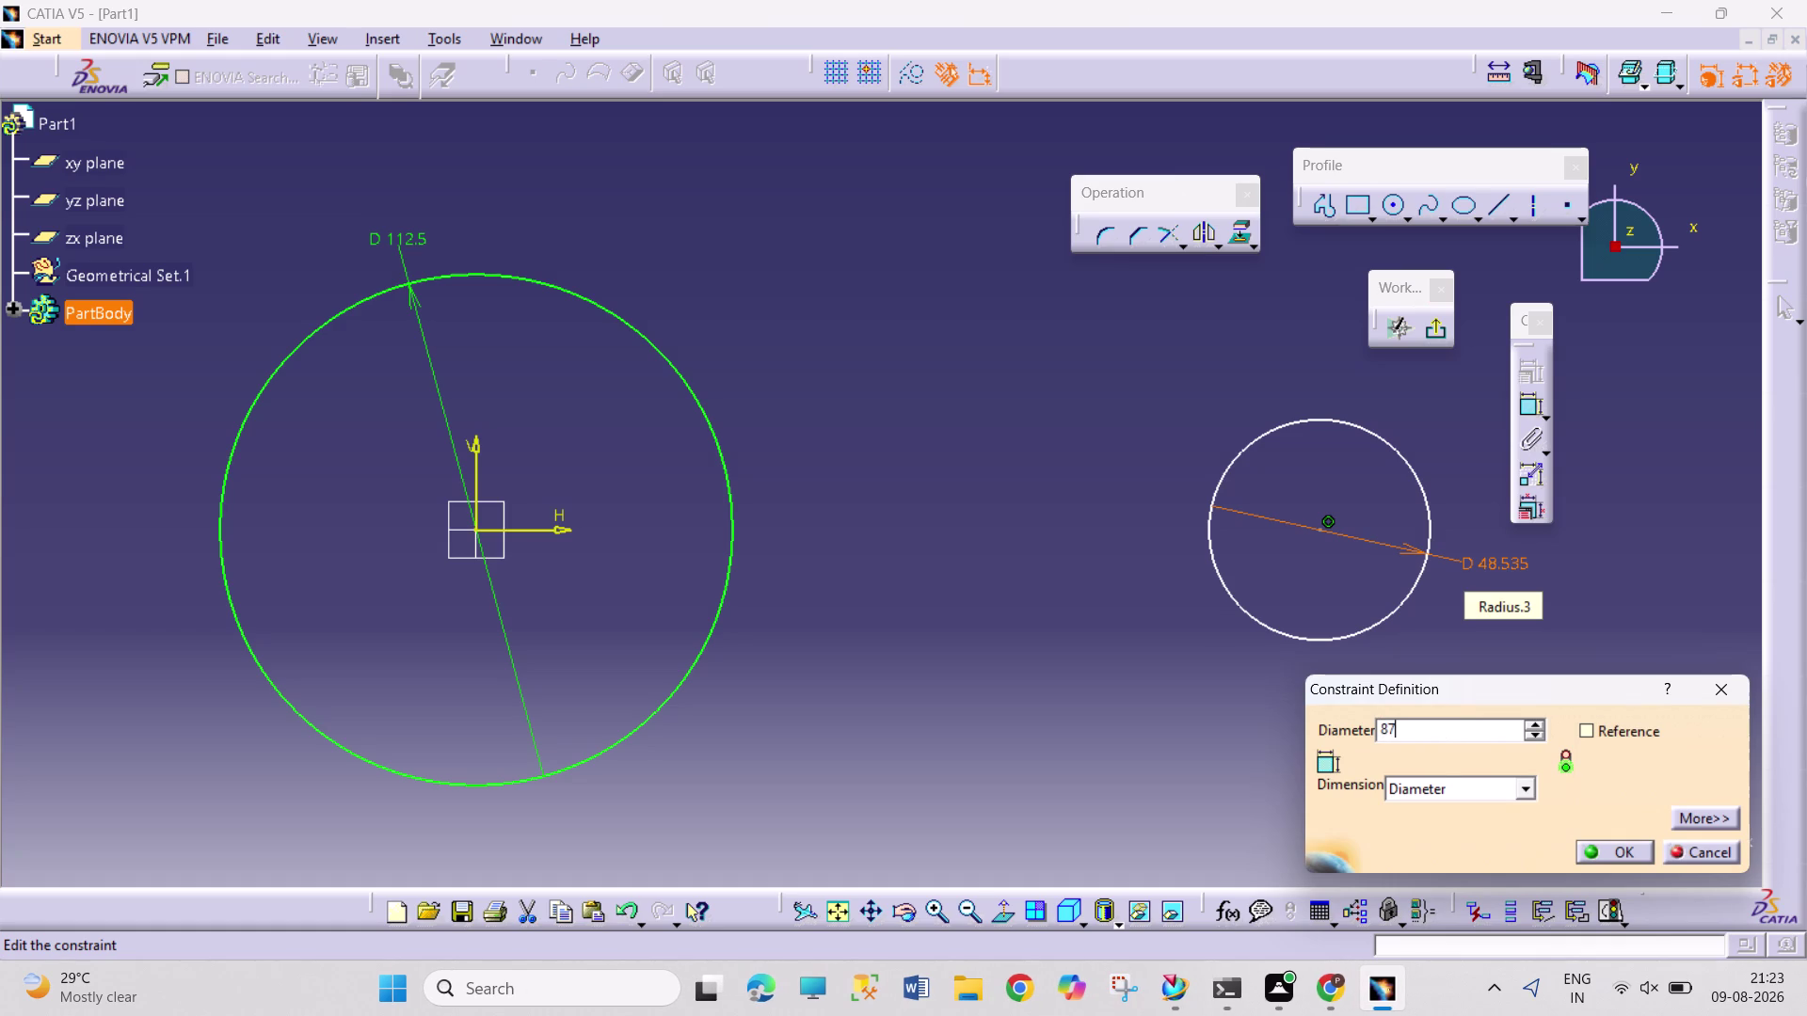
text(.50)
key(Return)
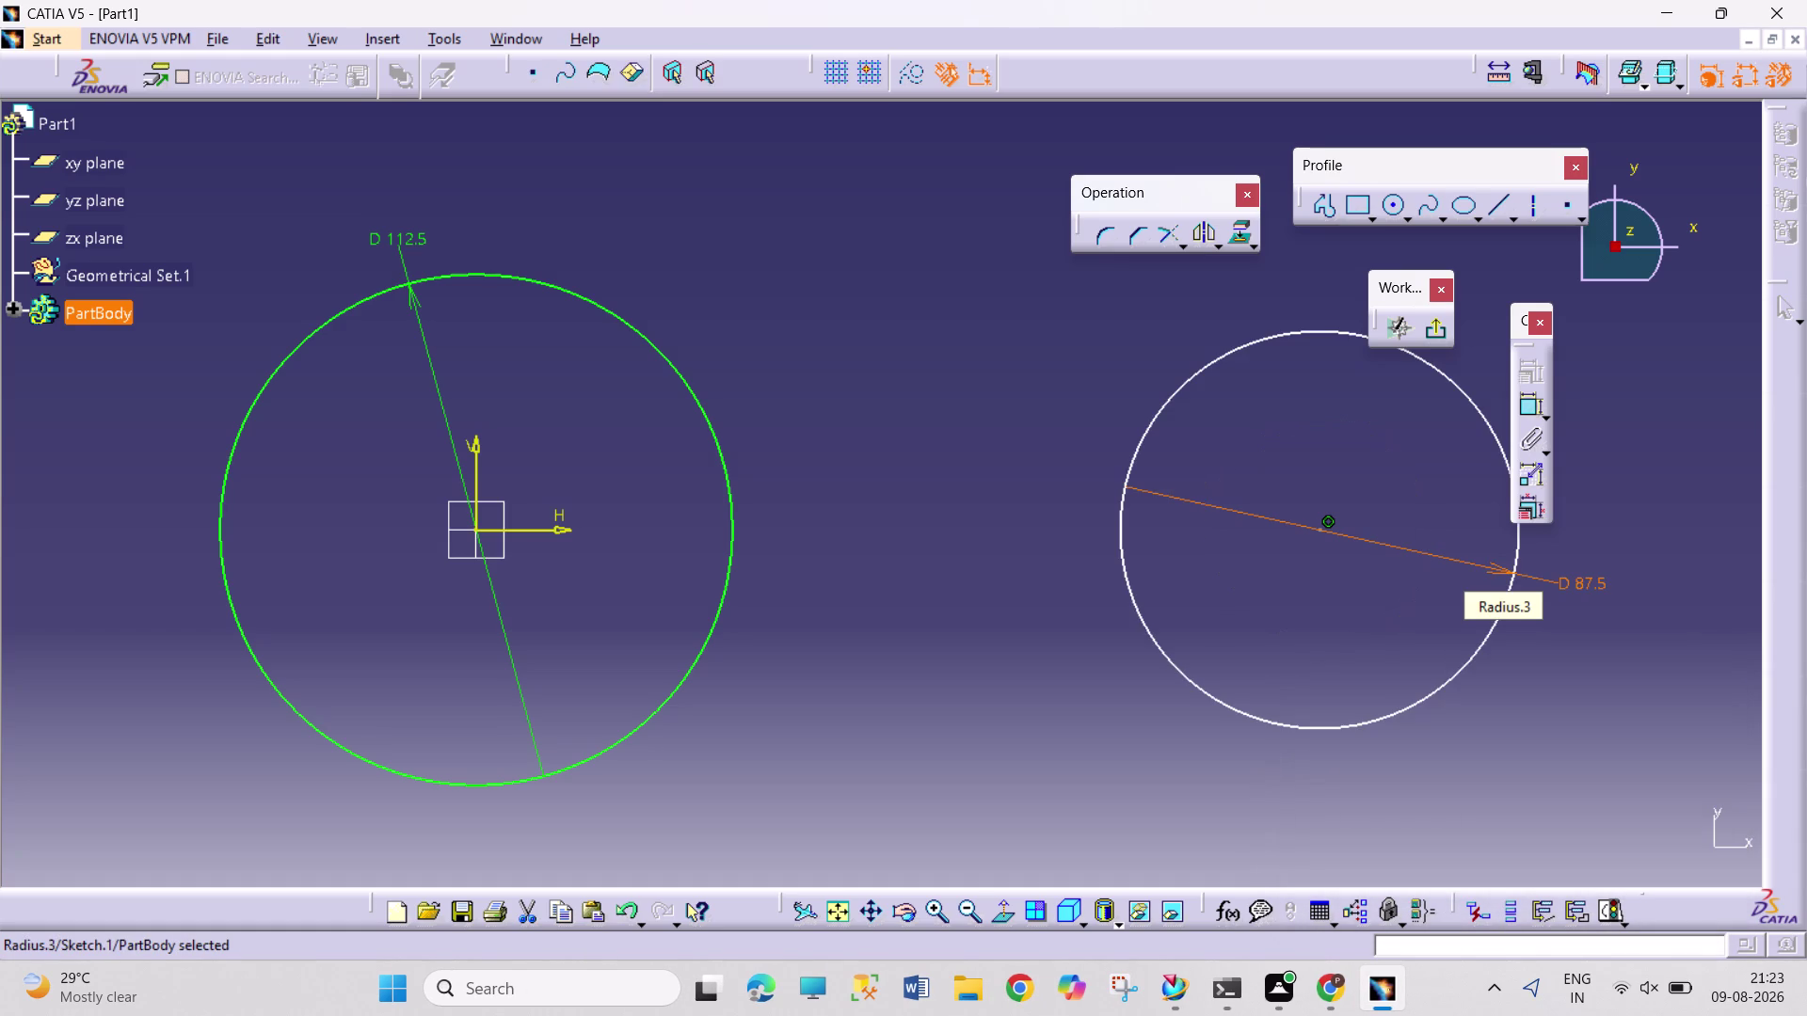
click(1609, 671)
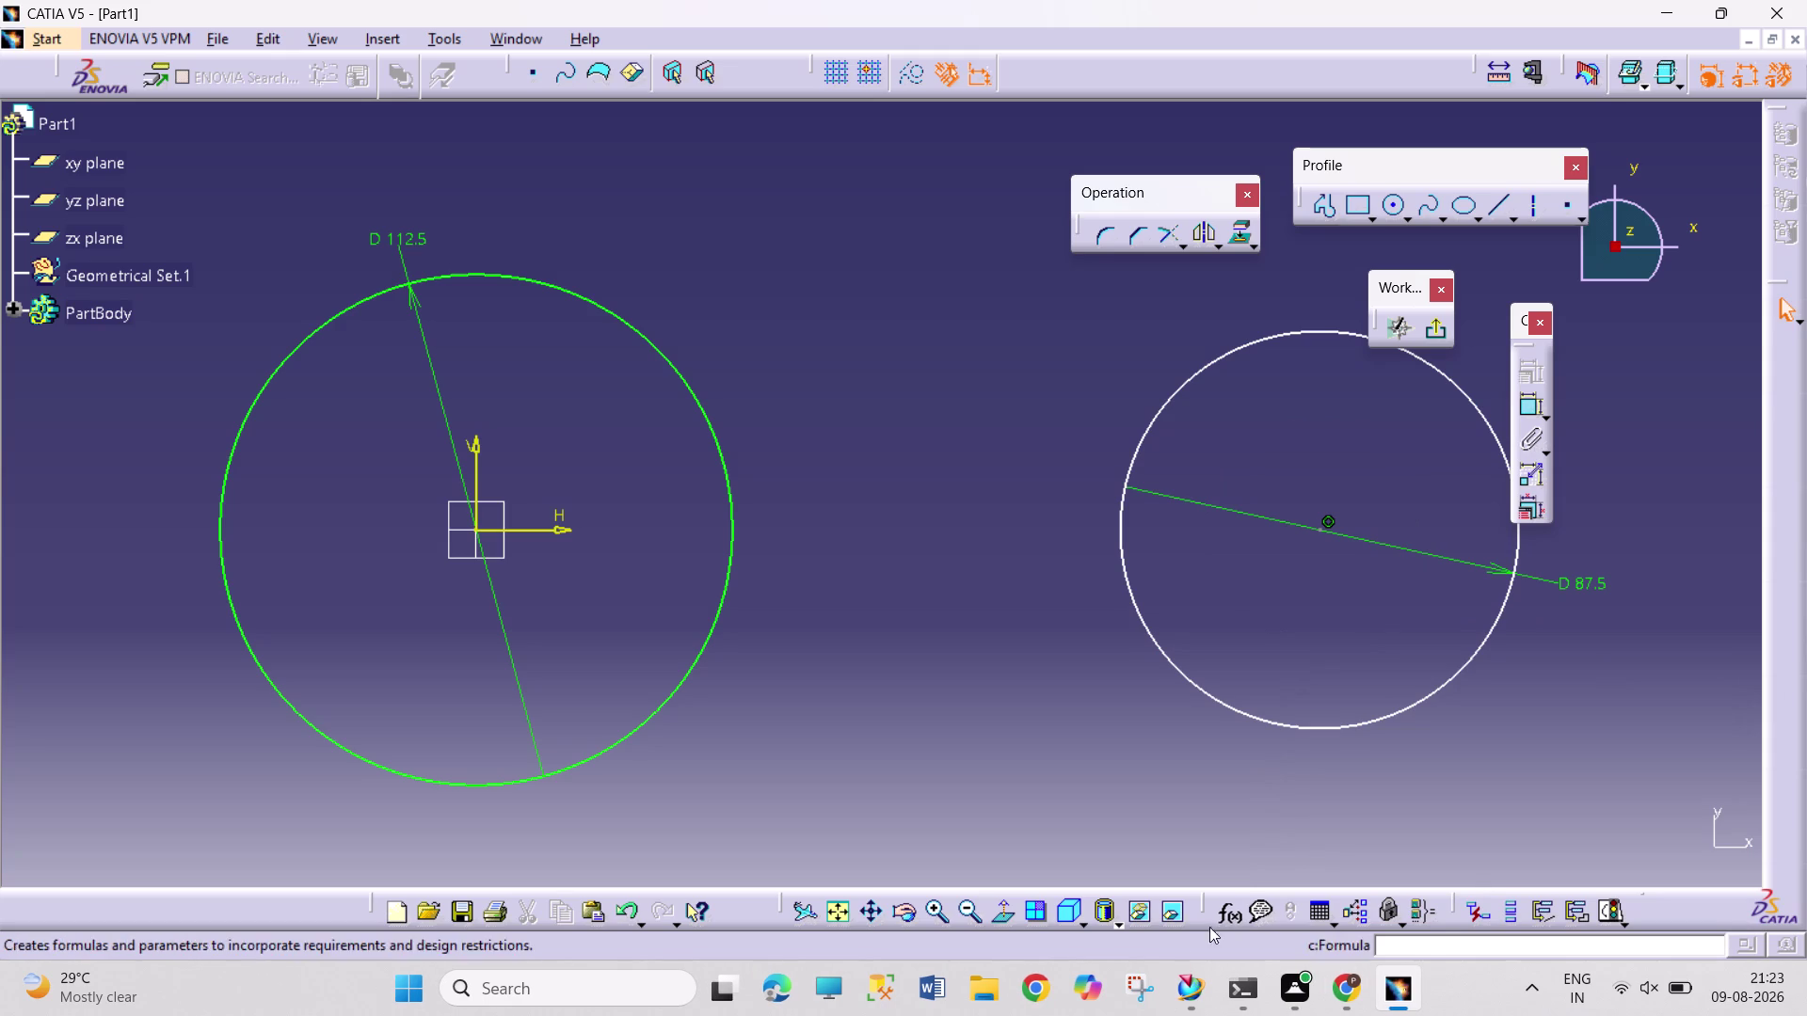
double_click(999, 991)
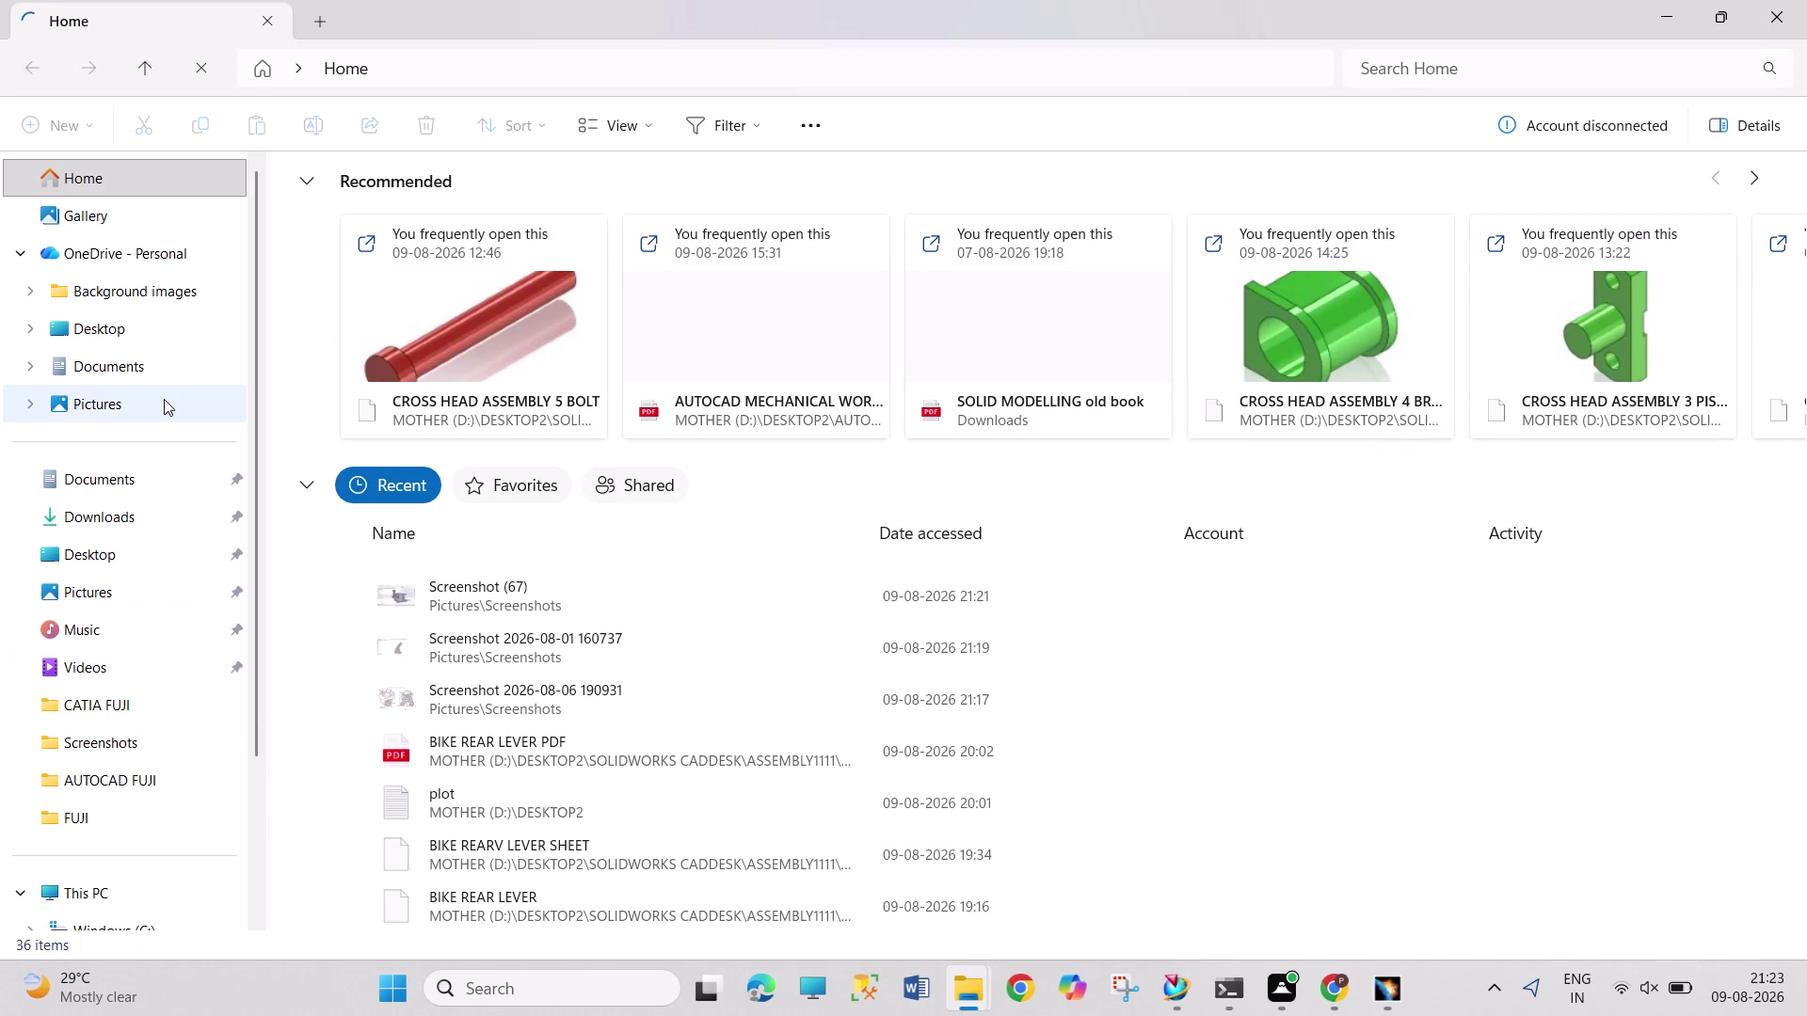
Open the SOLID MODELLING old book PDF from File Explorer's recommended files.
scroll(down, 3)
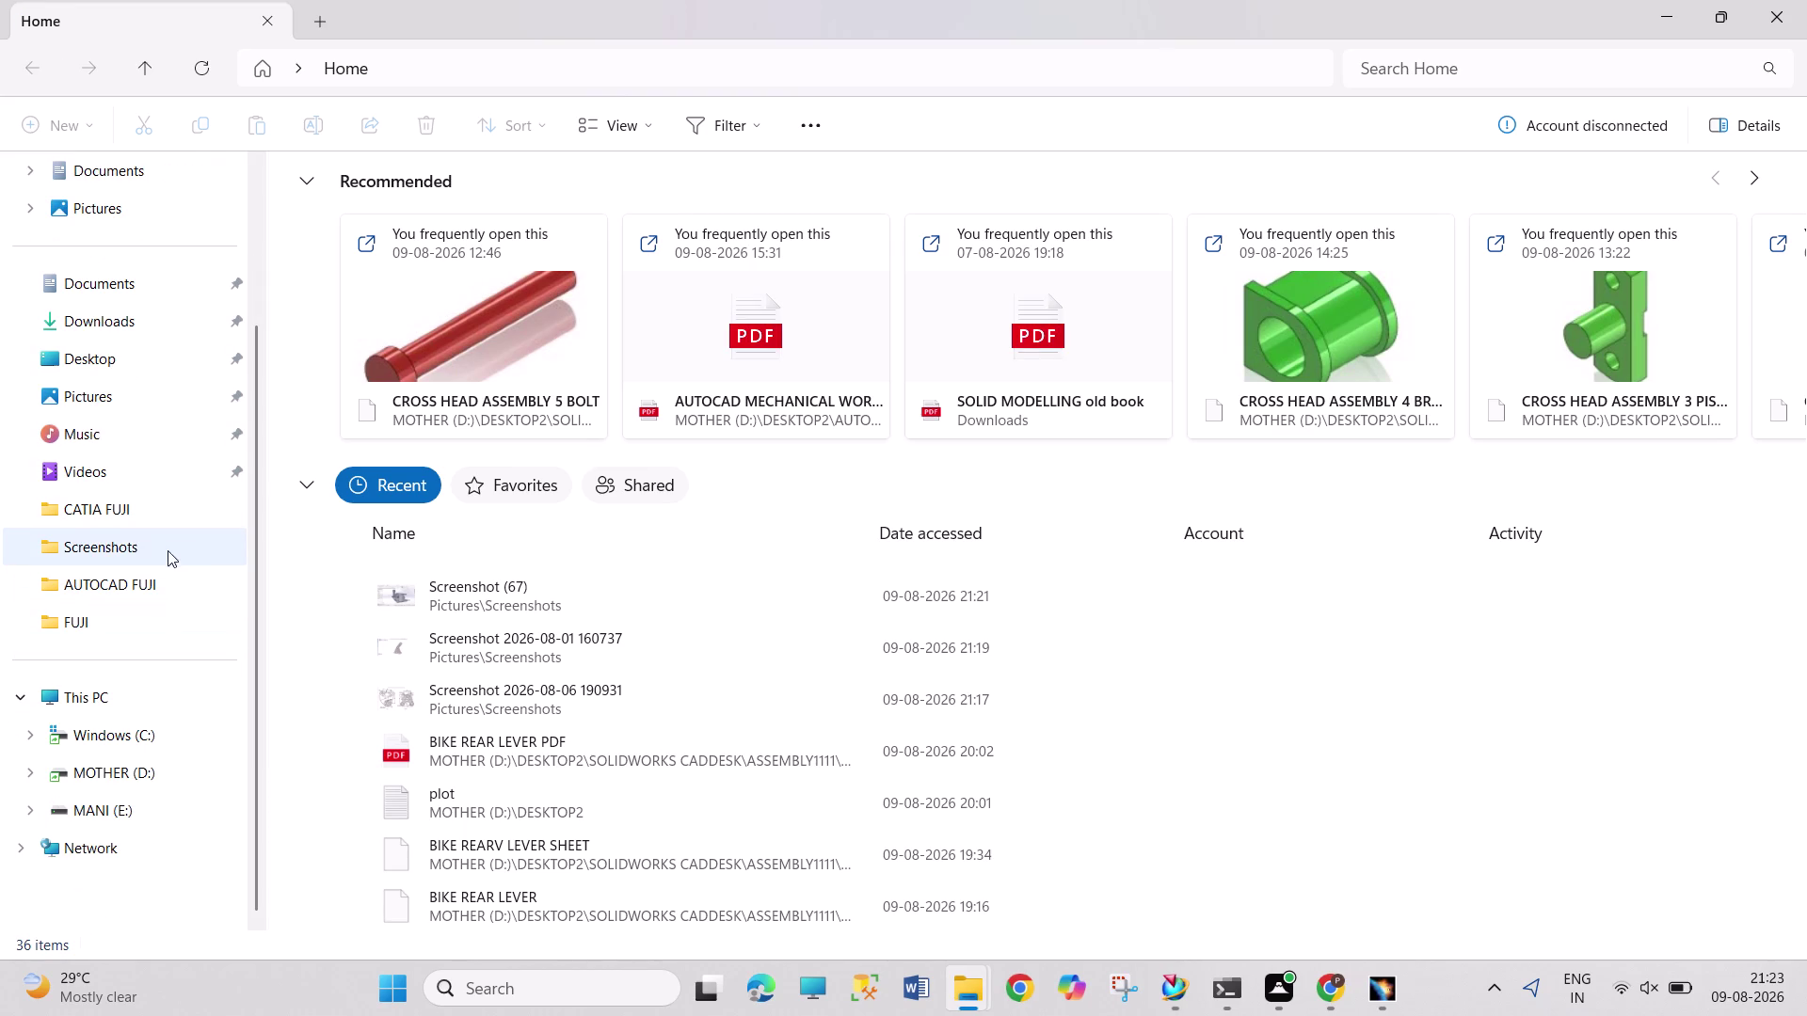
double_click(1019, 353)
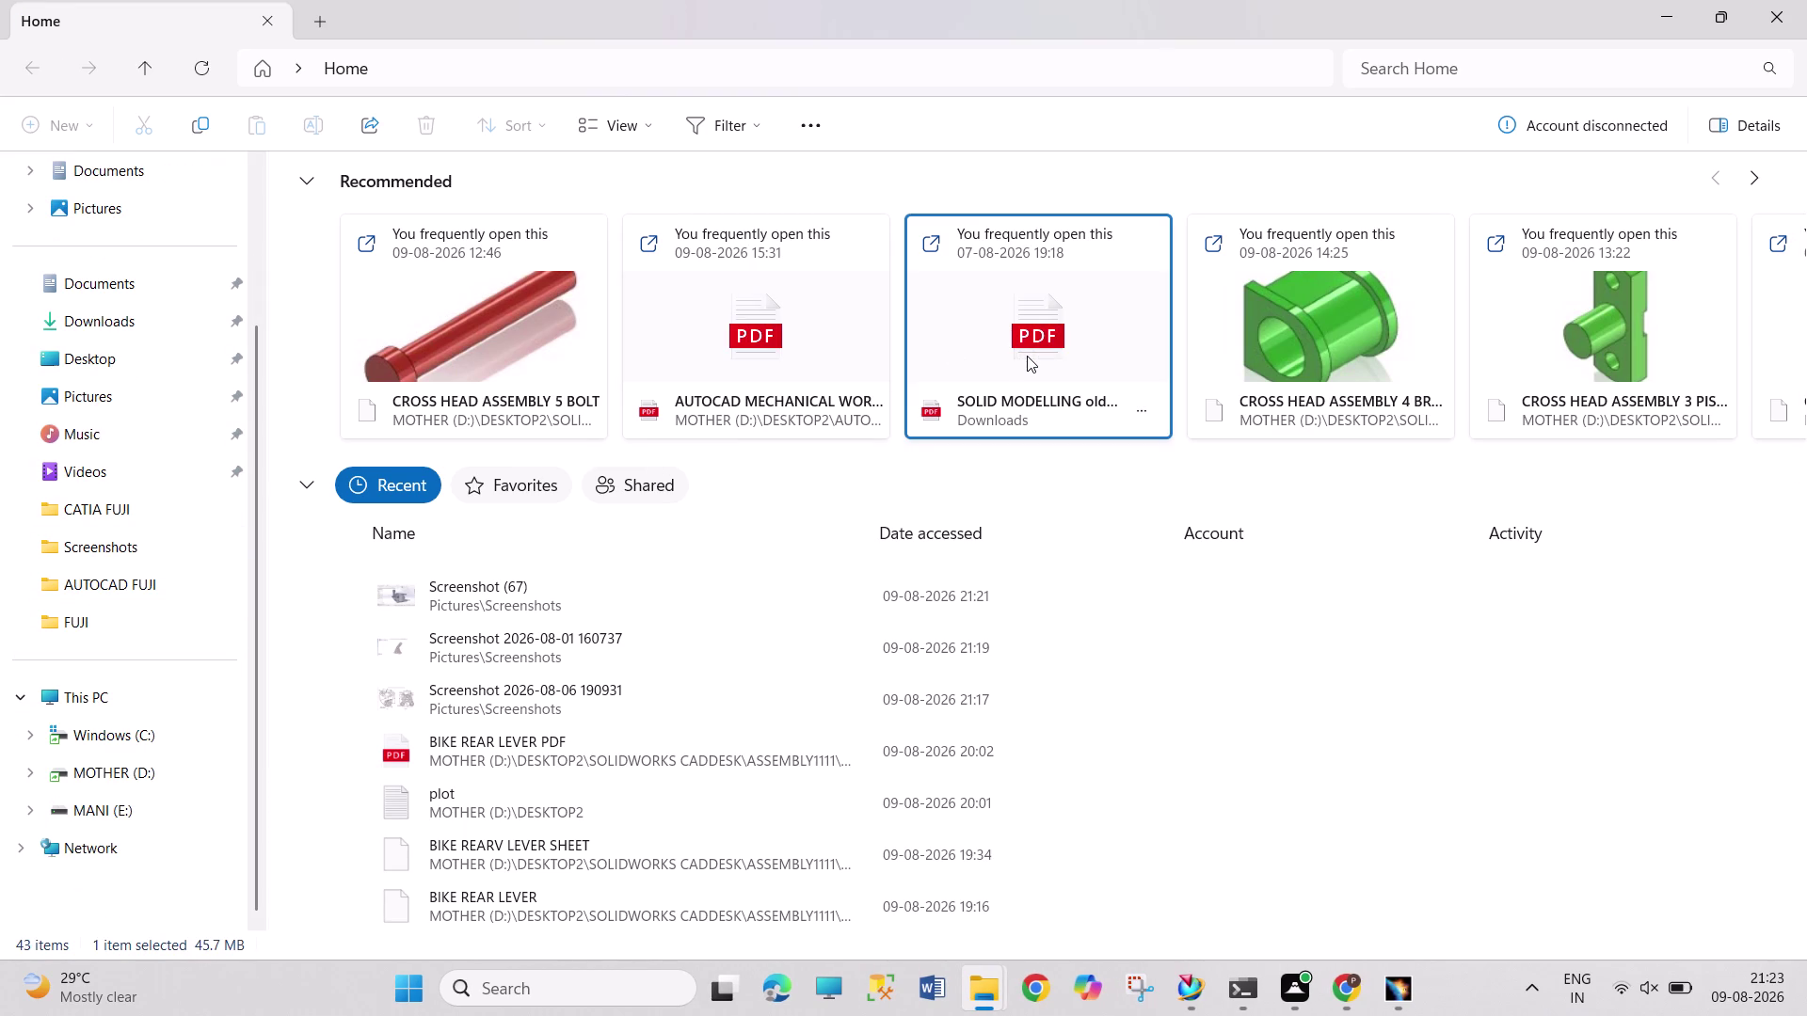
double_click(1026, 356)
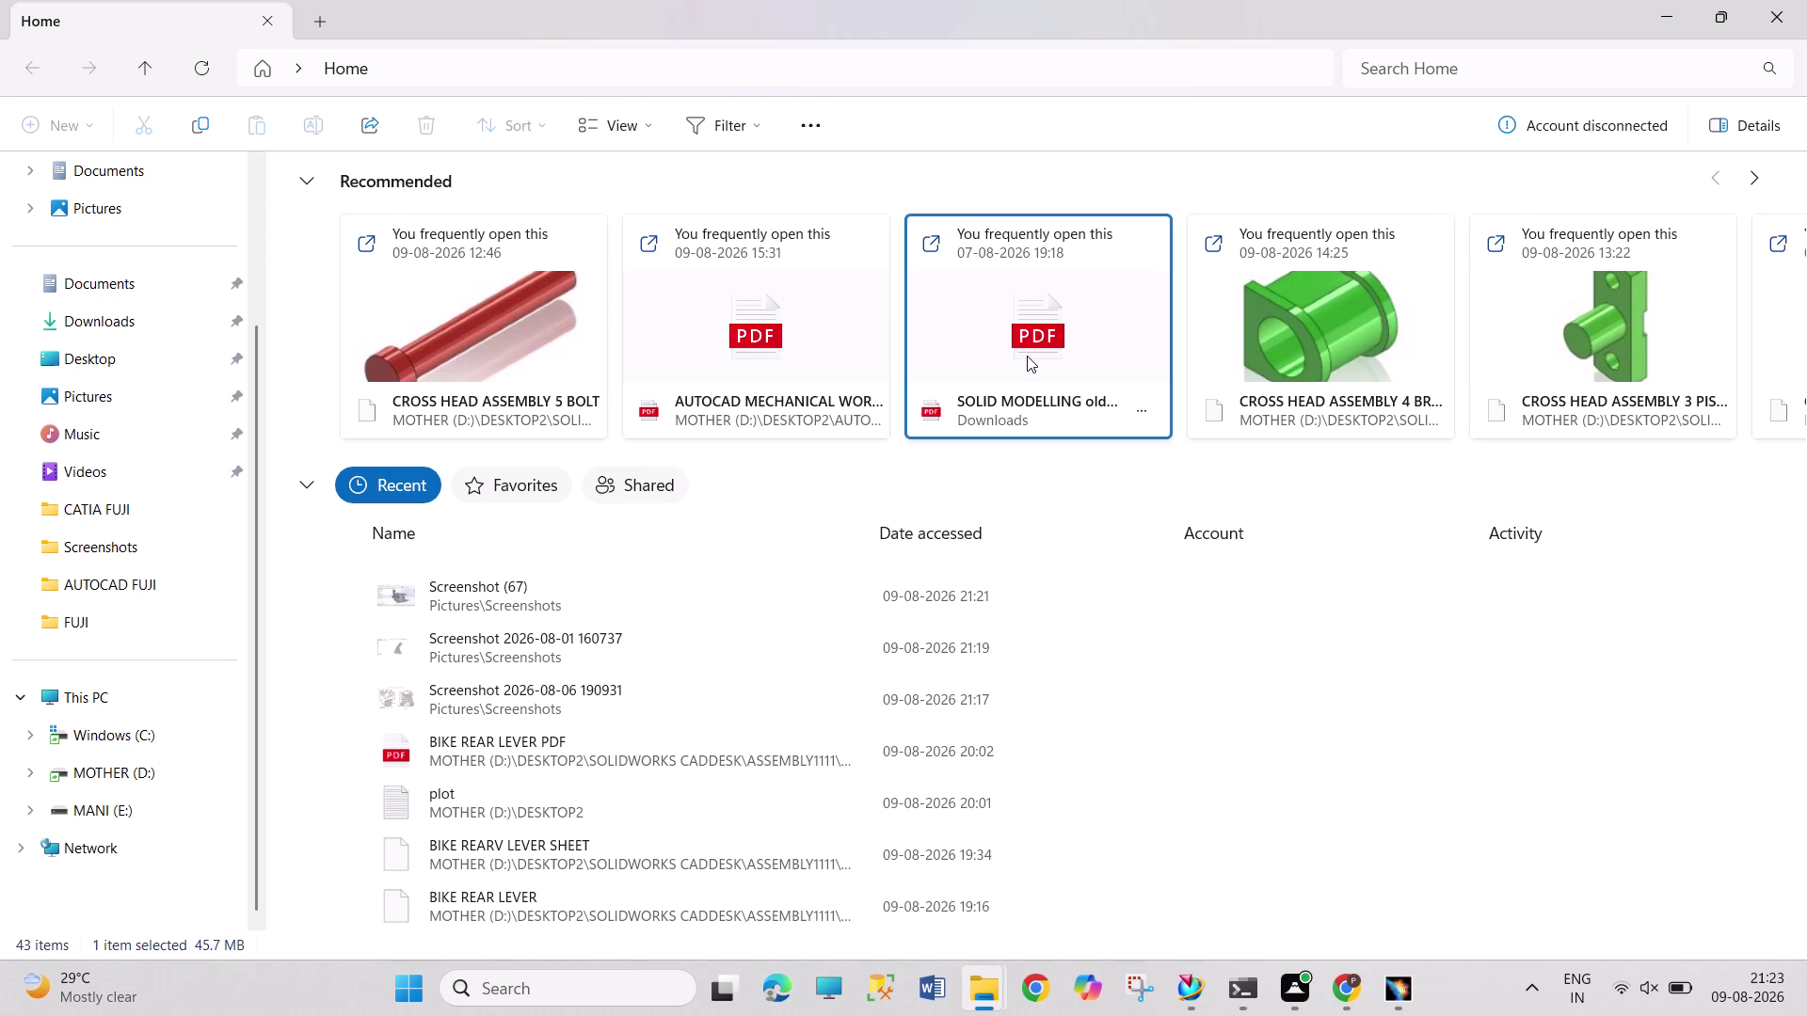